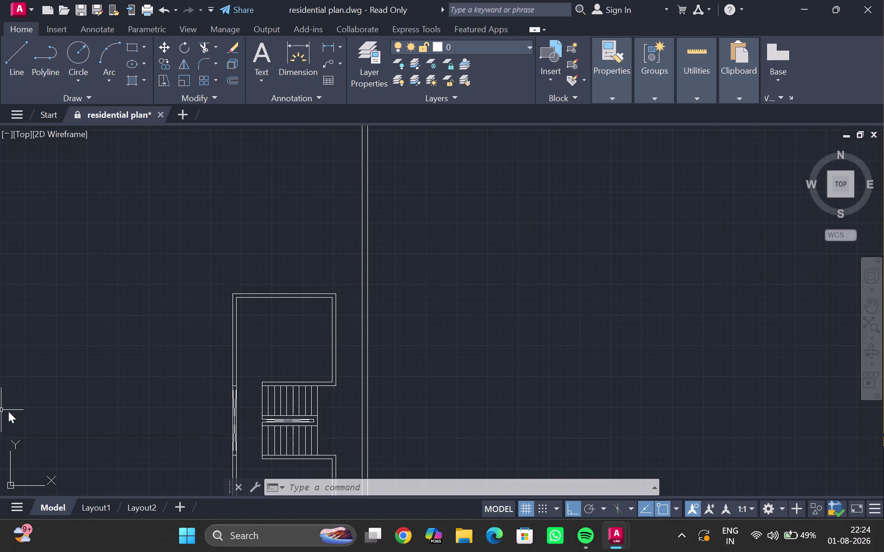
scroll(up, 3)
middle_drag(338, 314, 427, 436)
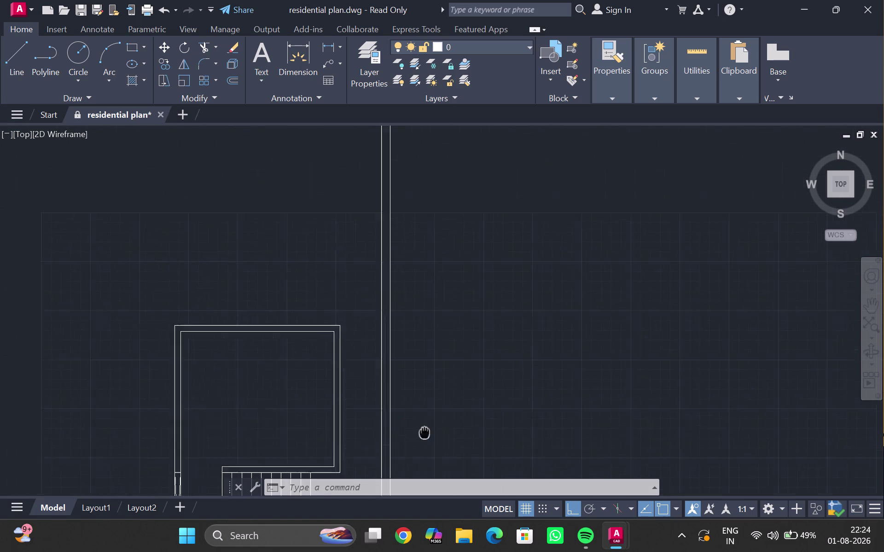
middle_drag(427, 435, 434, 449)
scroll(down, 3)
middle_drag(370, 261, 371, 369)
scroll(up, 3)
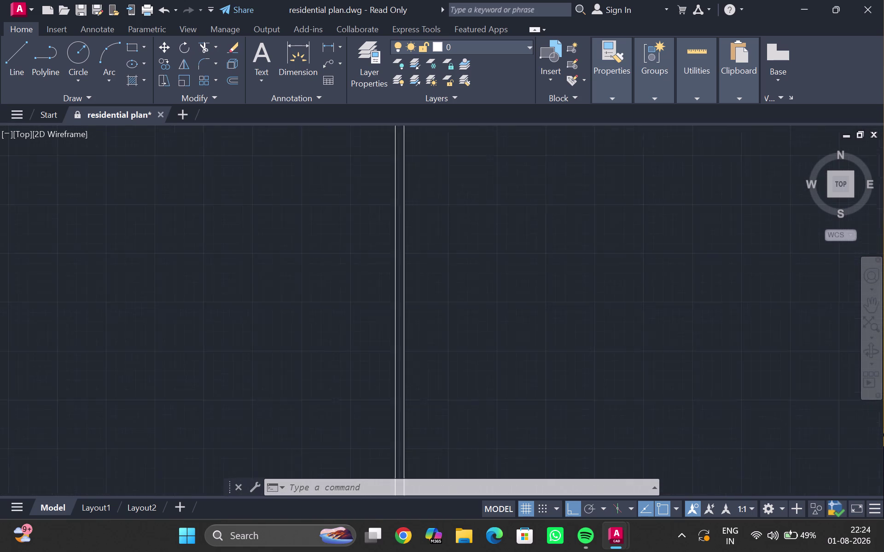
scroll(down, 3)
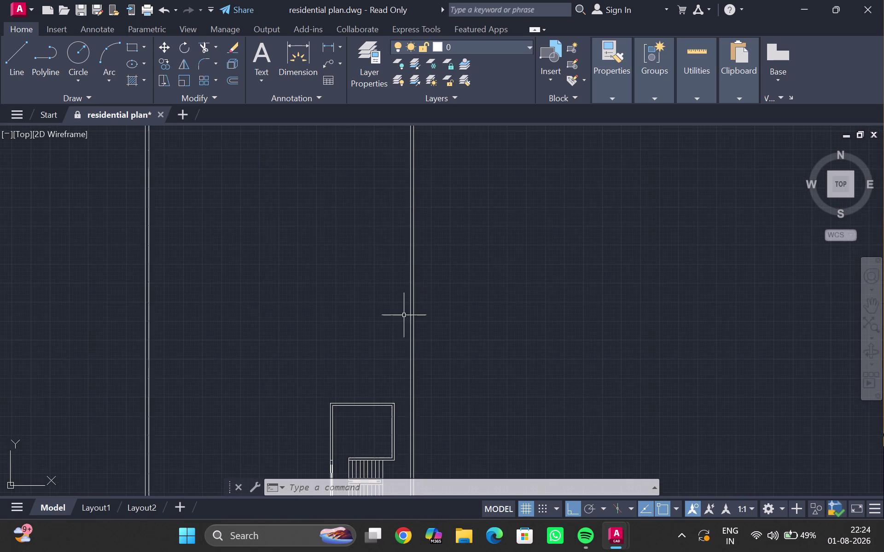
middle_drag(401, 319, 402, 301)
scroll(up, 3)
scroll(up, 3)
click(421, 299)
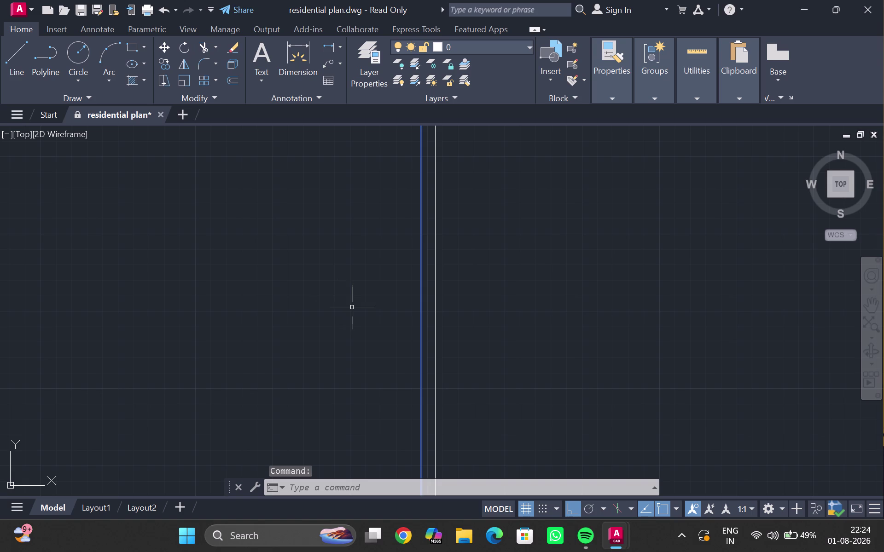
Offset the side wall 6 feet inward, panning back to the staircase room.
key(o)
key(Return)
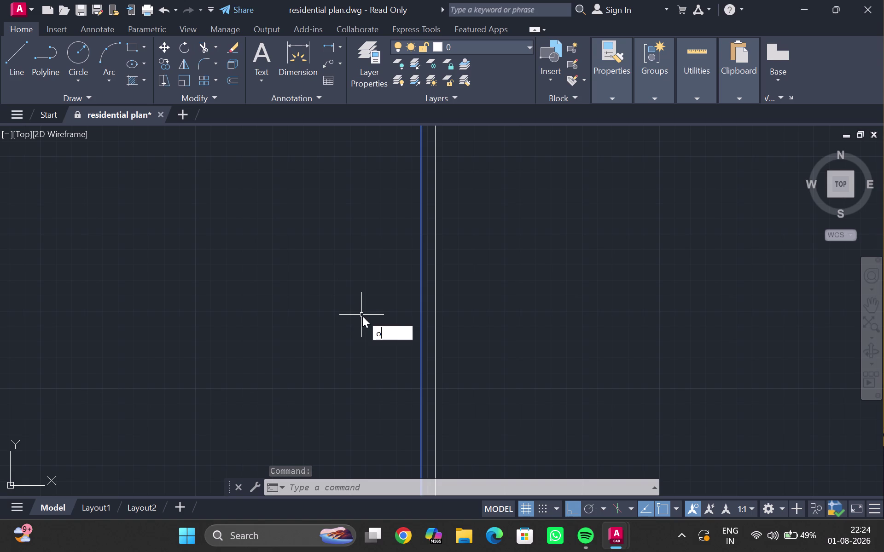
key(6)
key(apostrophe)
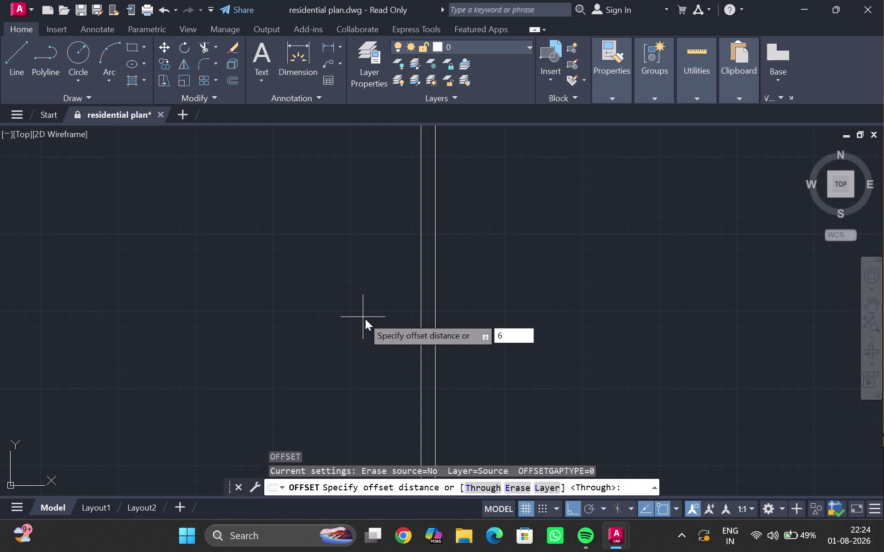
key(Return)
click(344, 310)
scroll(down, 3)
middle_drag(353, 304, 409, 274)
scroll(up, 3)
key(Escape)
scroll(down, 3)
scroll(up, 3)
middle_drag(416, 286, 403, 253)
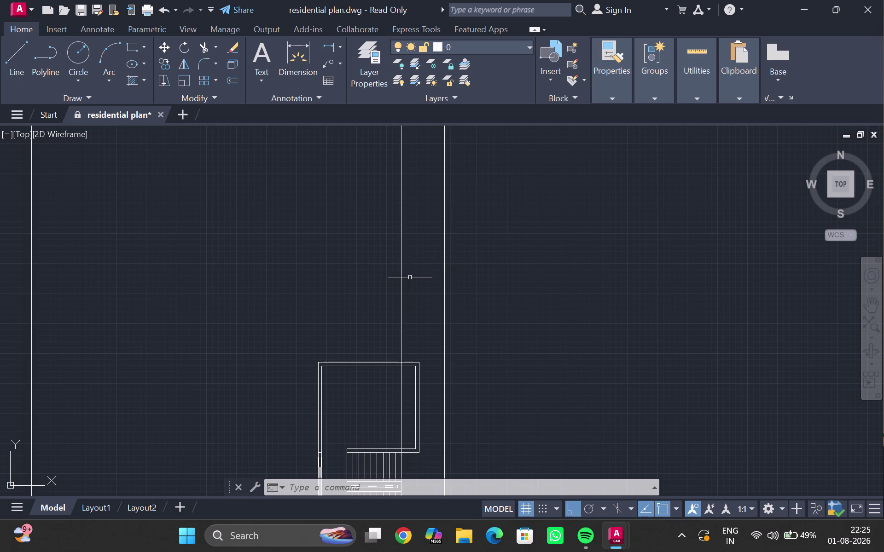
Offset the new wall line 6 inches to the left and delete the unwanted extra copy.
key(Return)
key(Return)
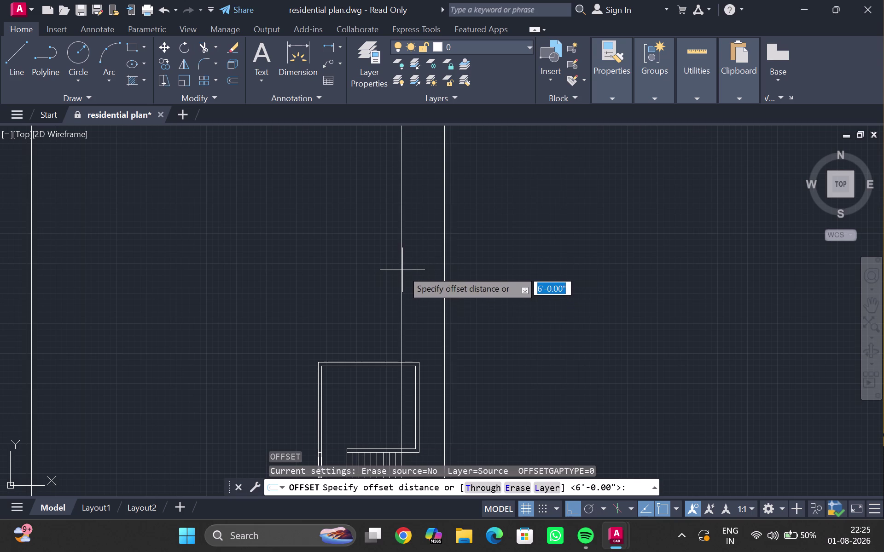
click(402, 271)
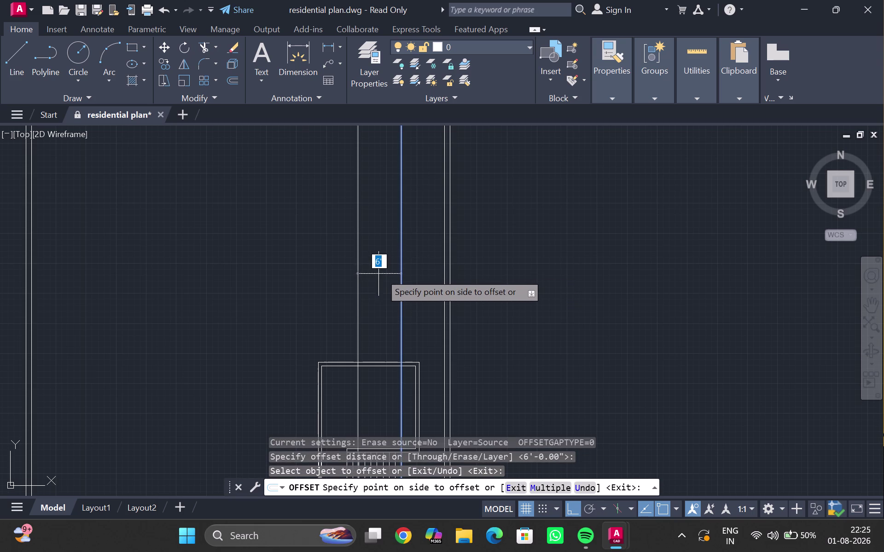
click(397, 260)
key(6)
key(shift+quotedbl)
key(Return)
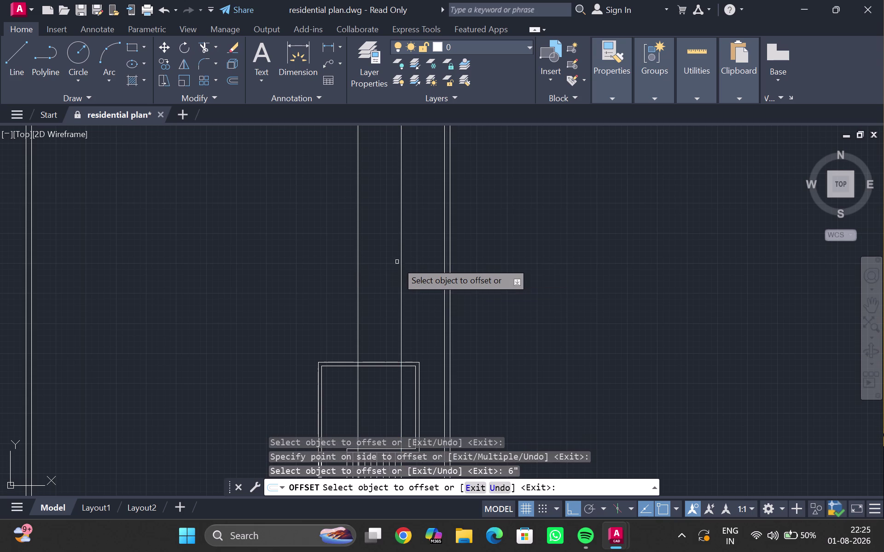
key(Escape)
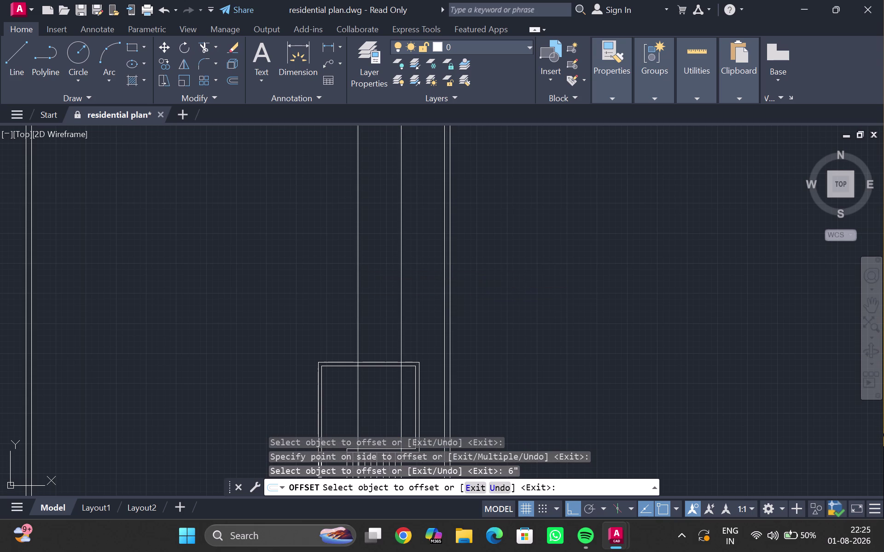
click(358, 262)
key(Delete)
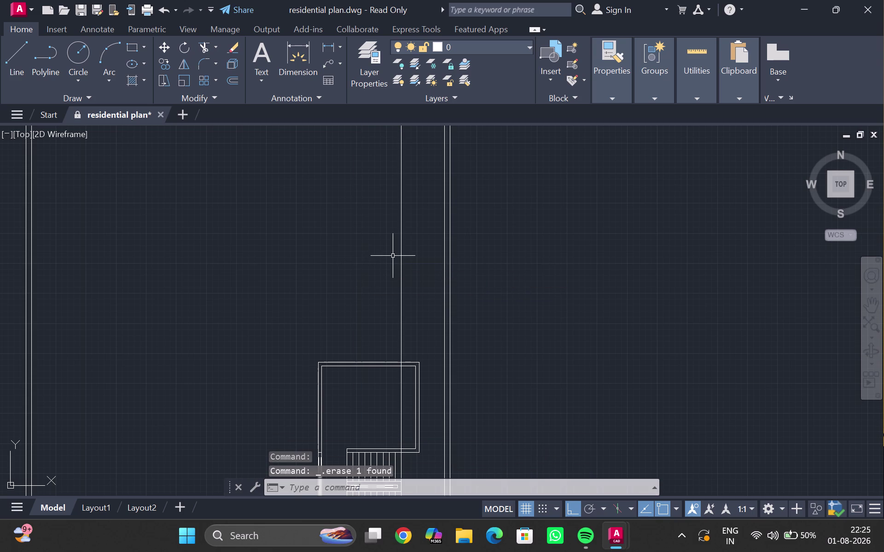
Offset the interior wall line again by 6 inches, then pan to the room's top wall.
click(400, 256)
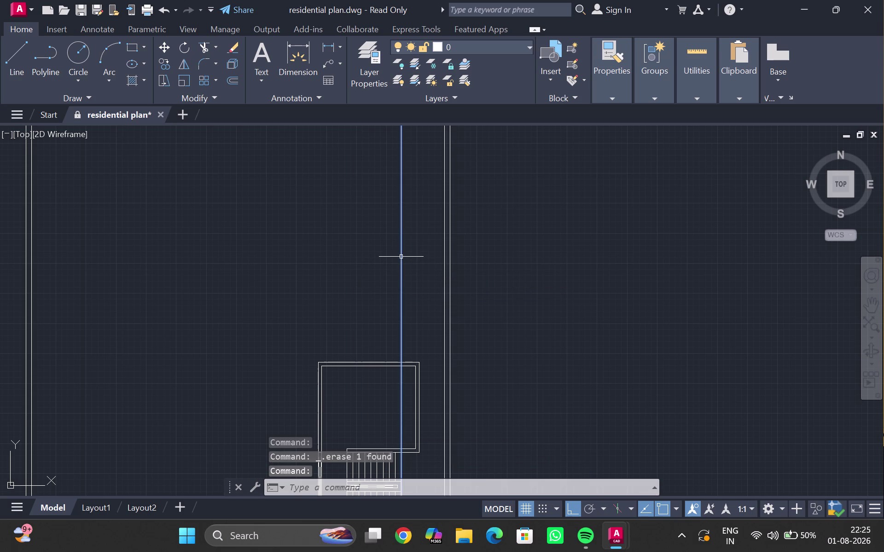
key(o)
key(Return)
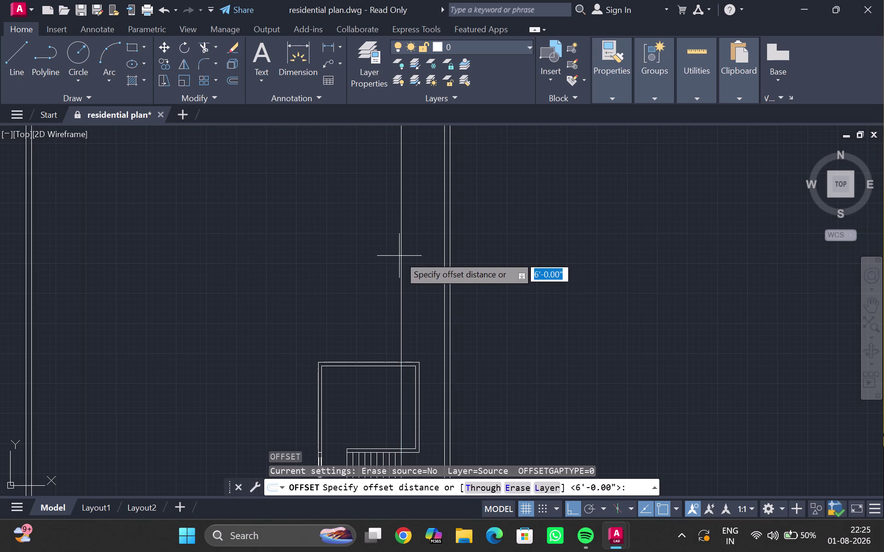
text(6")
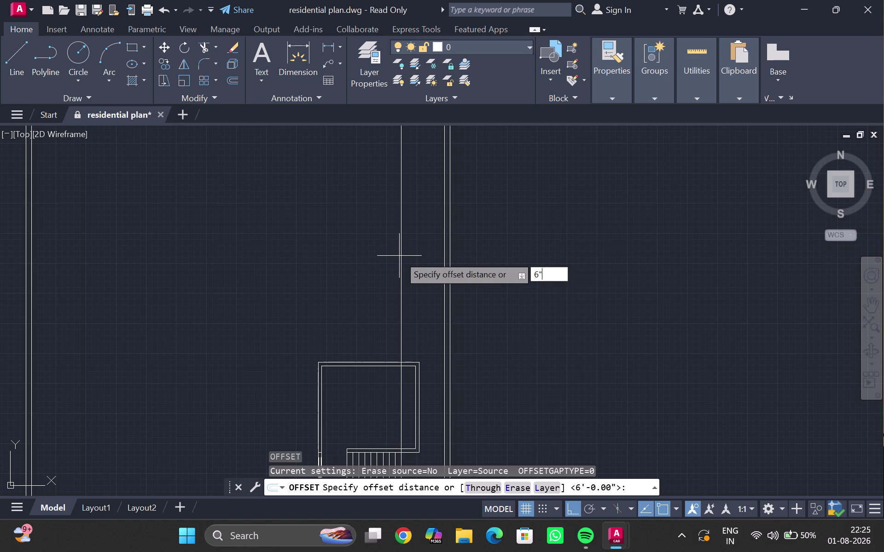
key(Return)
click(396, 255)
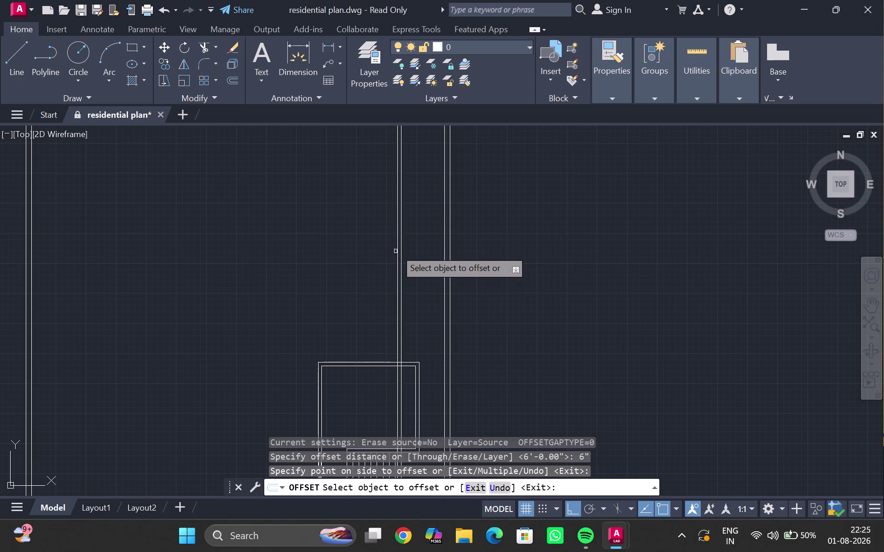
scroll(up, 3)
middle_drag(404, 252, 408, 234)
scroll(down, 3)
middle_drag(412, 235, 428, 174)
scroll(up, 3)
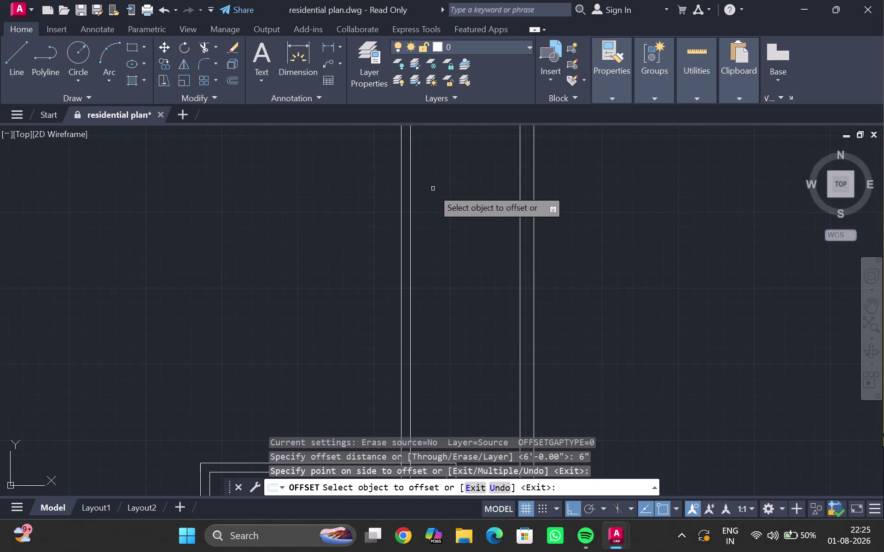
key(Escape)
scroll(down, 3)
middle_drag(426, 230, 424, 188)
scroll(up, 3)
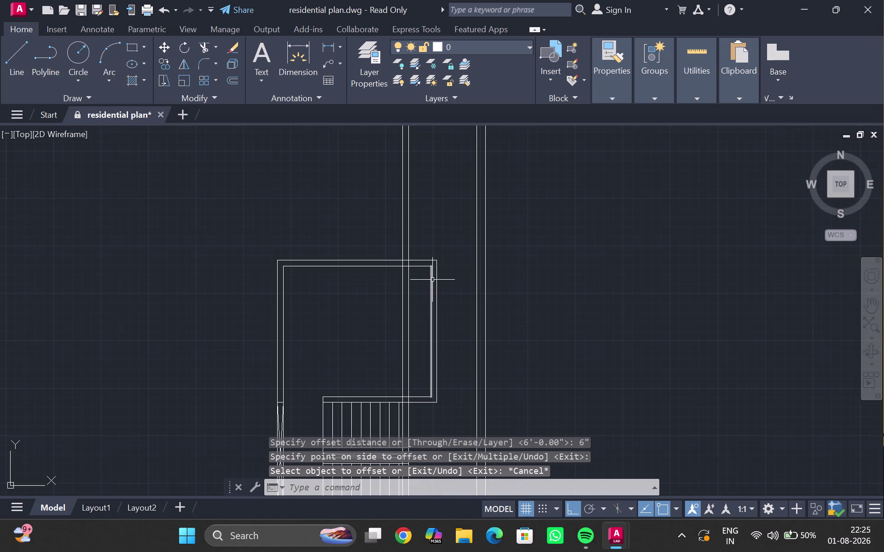
scroll(up, 3)
middle_drag(432, 280, 437, 299)
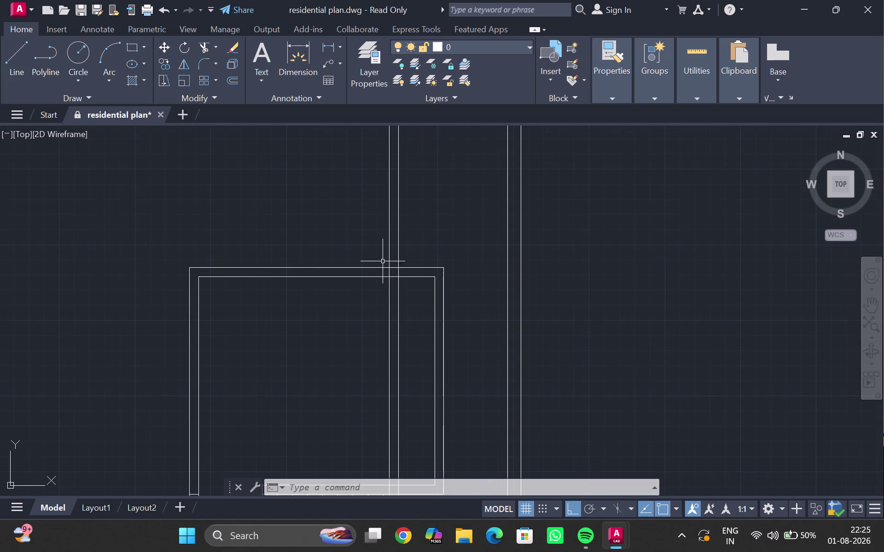
scroll(up, 3)
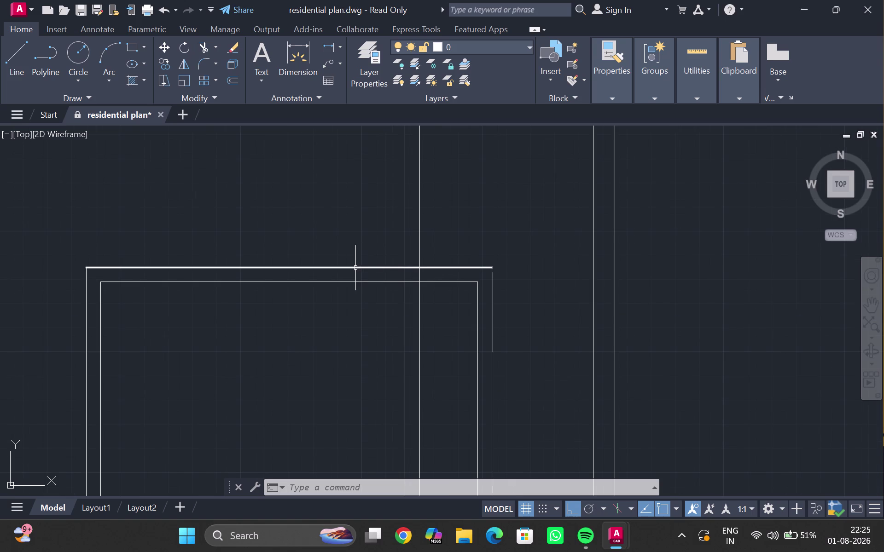
Try a 12-foot offset of the room's top wall, then cancel it.
click(354, 267)
key(o)
key(Return)
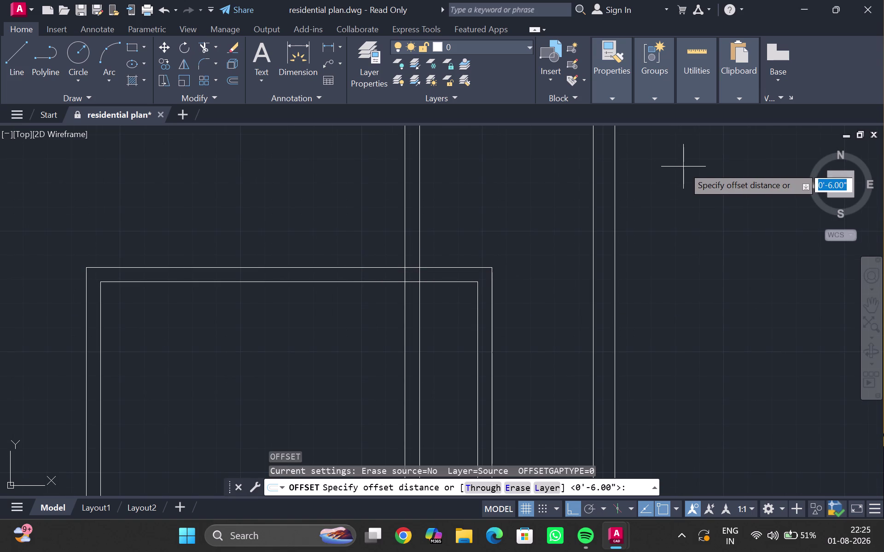
text(12)
key(apostrophe)
key(Return)
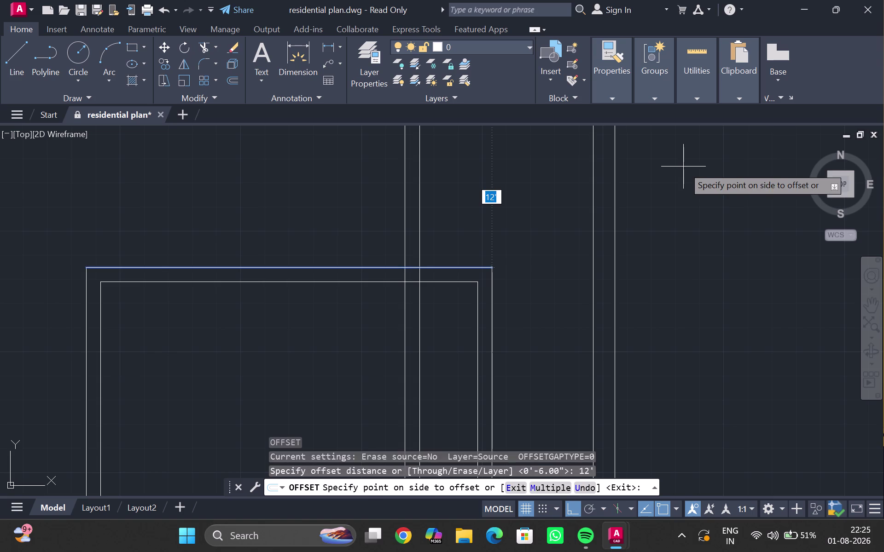
scroll(down, 3)
middle_drag(556, 346, 575, 389)
scroll(up, 3)
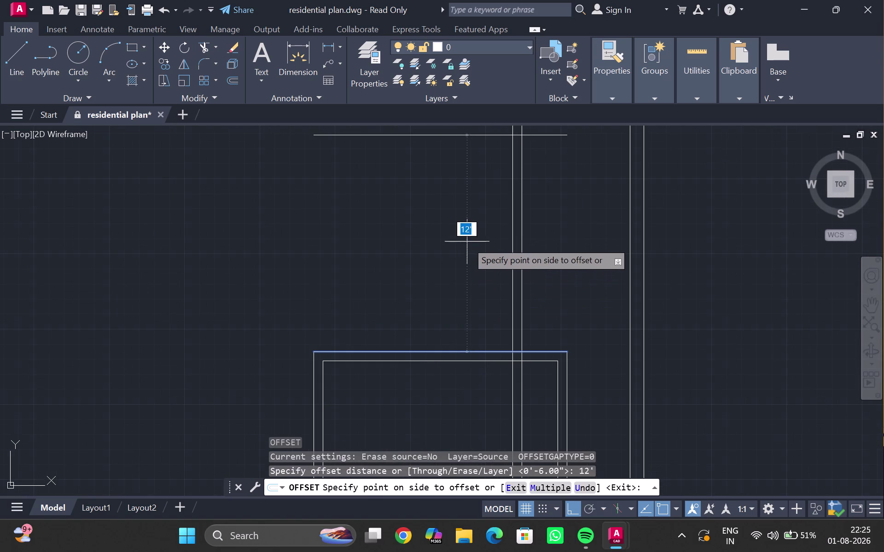
middle_click(468, 239)
key(Escape)
middle_drag(451, 264, 450, 330)
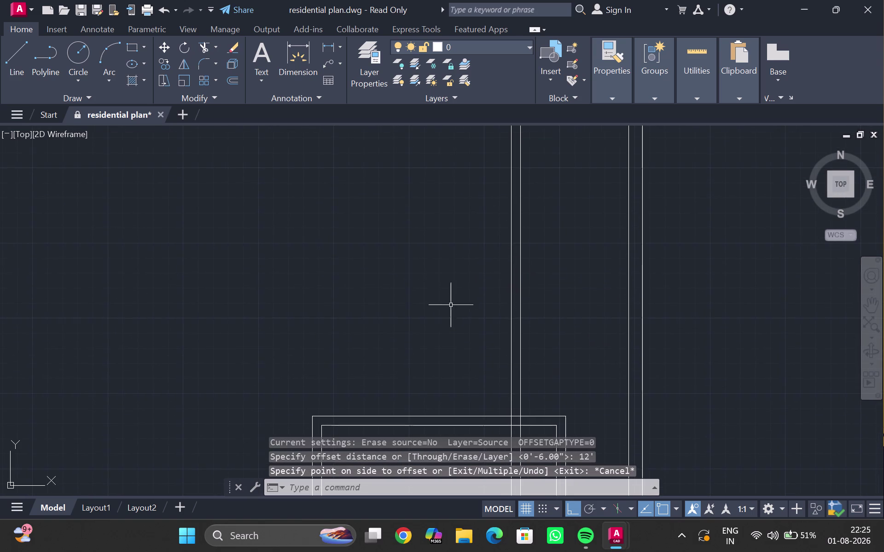
scroll(up, 3)
scroll(down, 3)
middle_drag(457, 391, 465, 291)
click(462, 311)
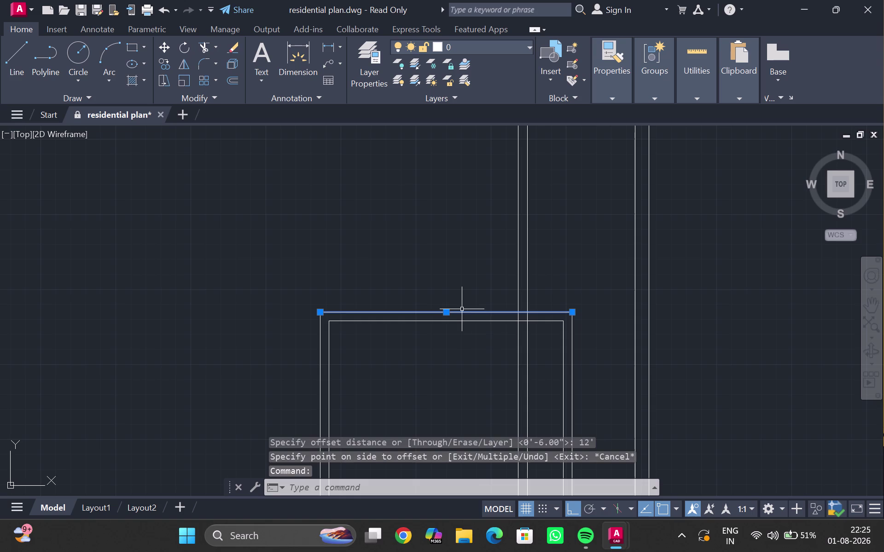
Offset the room's top wall line 12 feet upward.
key(o)
key(Return)
text(12')
key(Return)
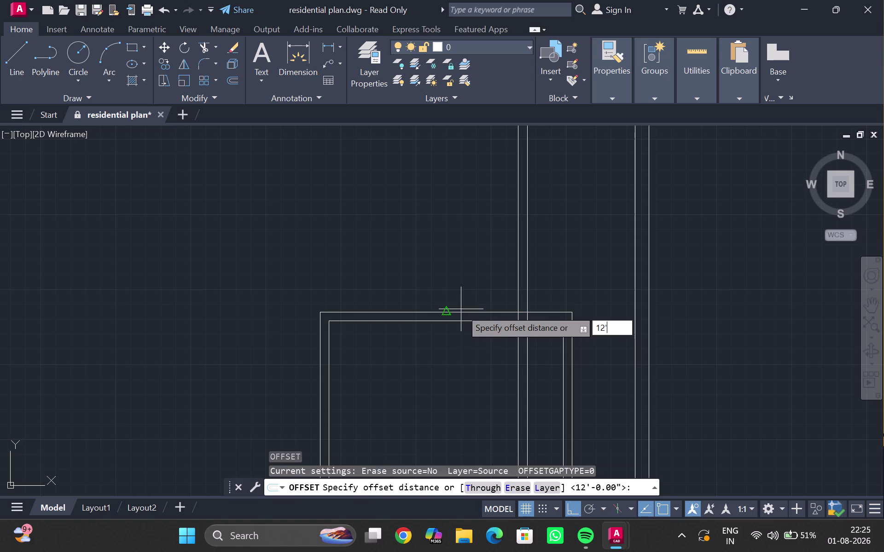
middle_click(454, 250)
click(451, 243)
middle_drag(465, 306, 470, 351)
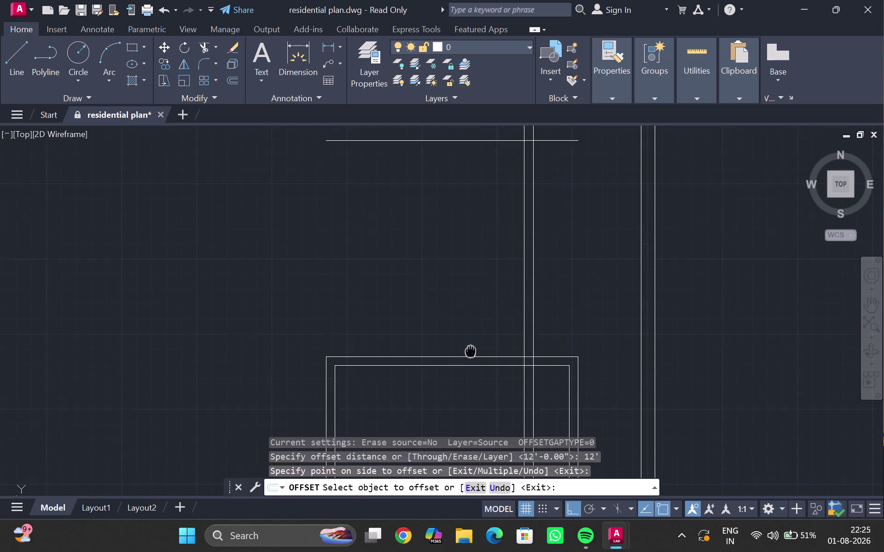
middle_drag(470, 350, 470, 347)
middle_drag(469, 265, 464, 388)
Offset the new line 6 inches downward to give the wall its thickness.
click(441, 262)
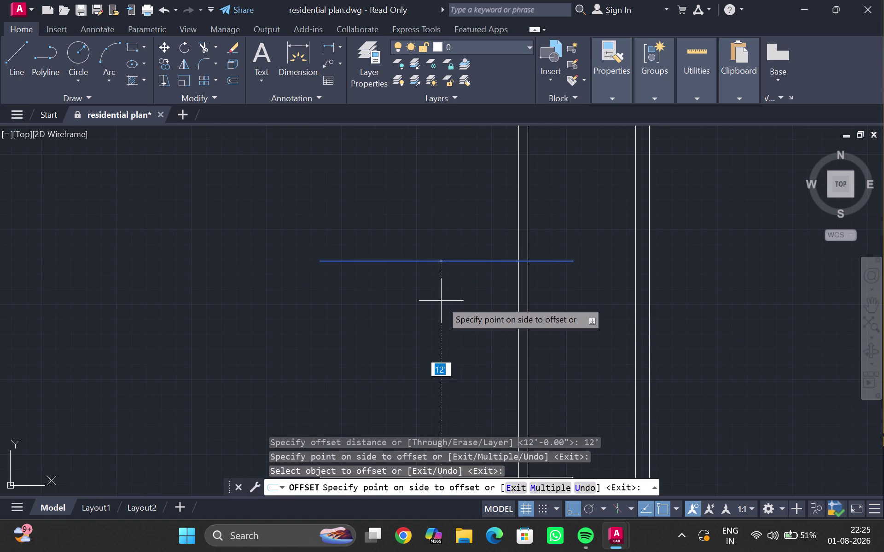
key(6)
key(shift+quotedbl)
key(Return)
click(452, 307)
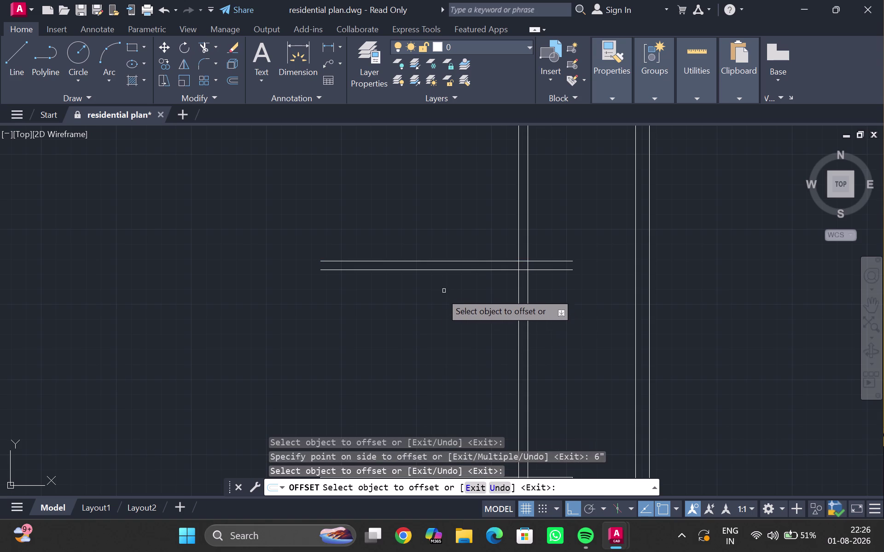
middle_drag(419, 301, 400, 289)
scroll(down, 3)
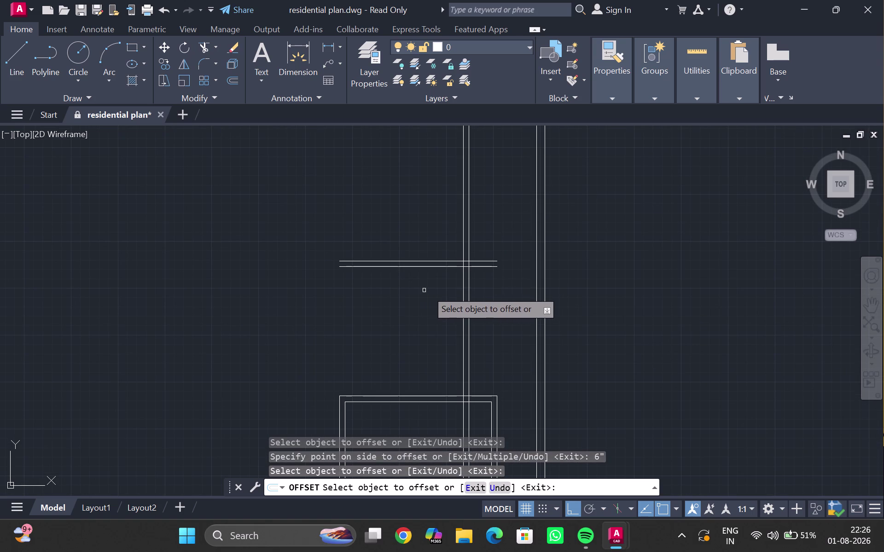
Fence-trim both overhanging ends of the double-line wall at the vertical wall.
key(t)
key(r)
key(Escape)
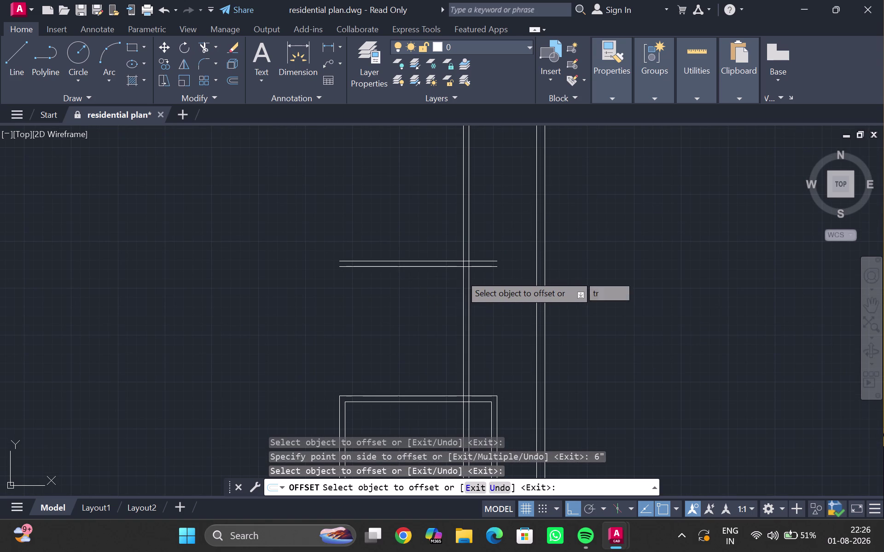
key(Escape)
text(tr)
key(Return)
scroll(up, 3)
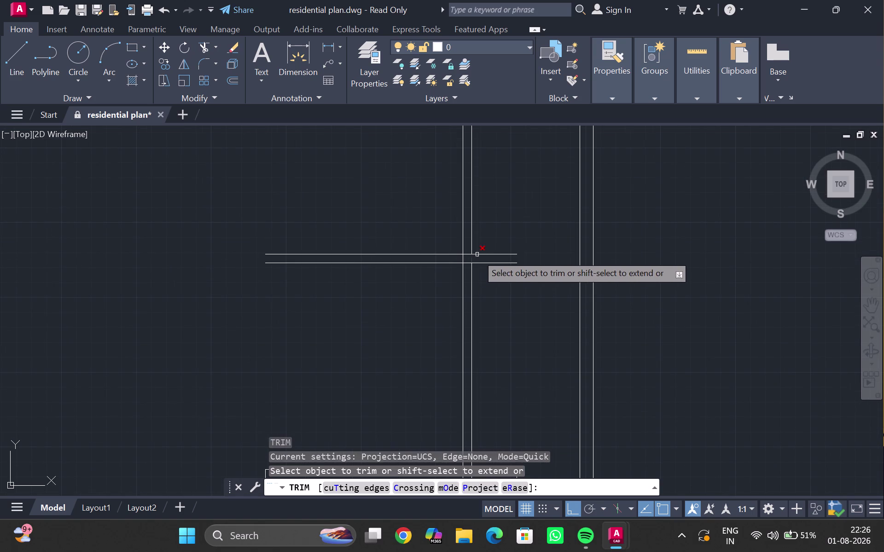
drag(489, 244, 492, 302)
scroll(up, 3)
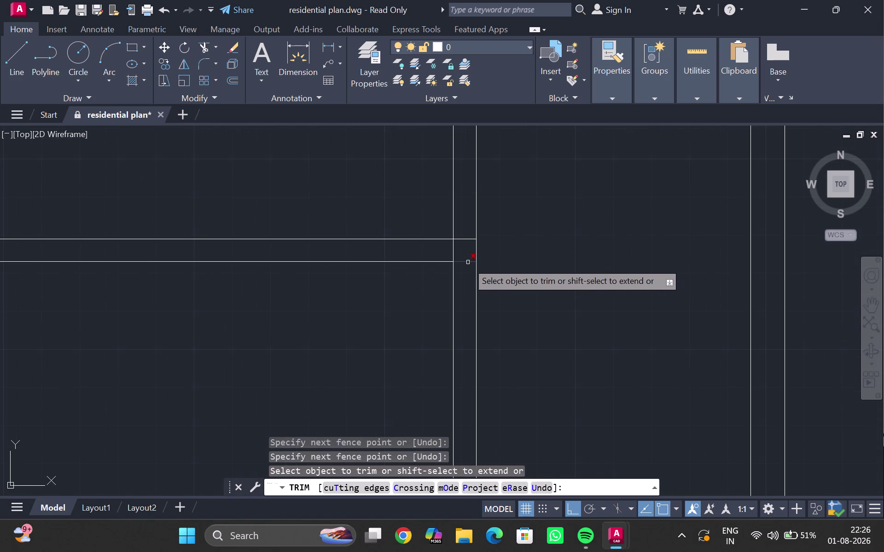
drag(465, 232, 463, 255)
scroll(down, 3)
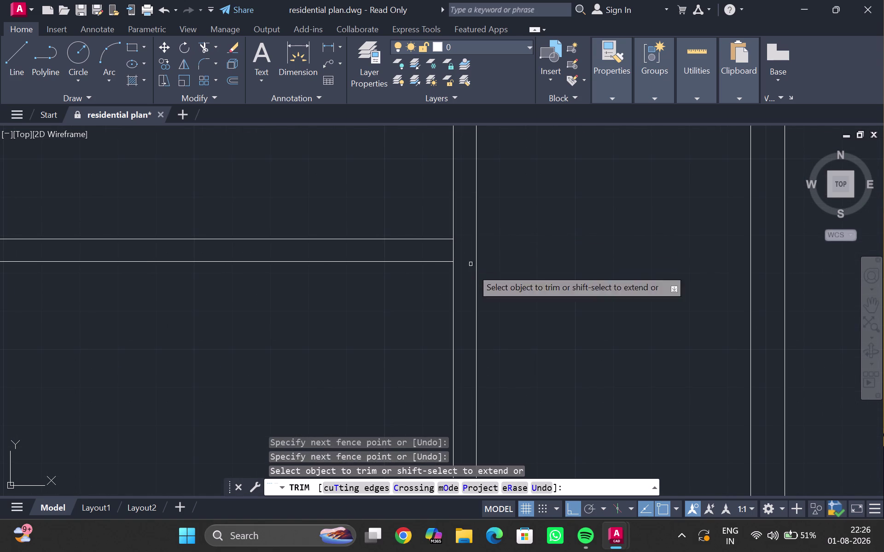
middle_drag(477, 274, 480, 186)
key(Escape)
Pan back to the new wall and staircase and select the staircase-side wall line.
scroll(down, 3)
middle_drag(467, 258, 458, 195)
scroll(up, 3)
scroll(up, 3)
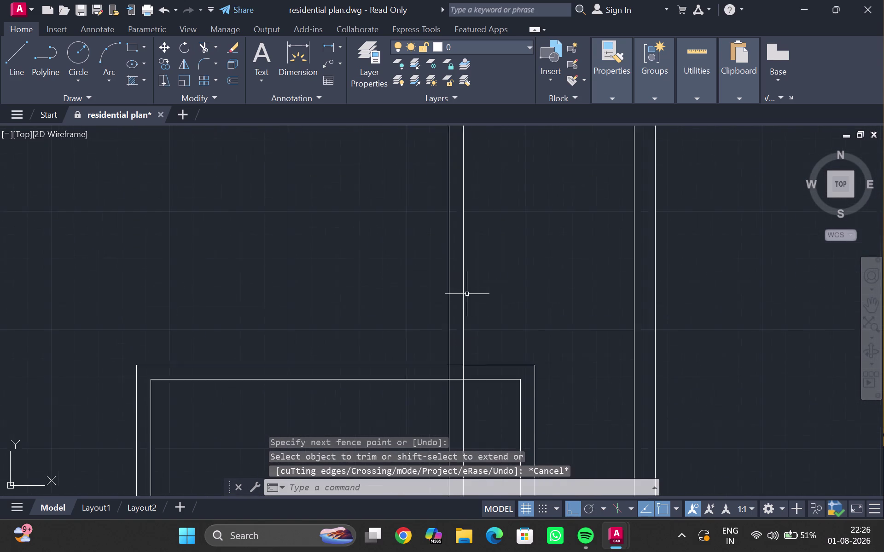
scroll(up, 3)
middle_drag(467, 299, 453, 189)
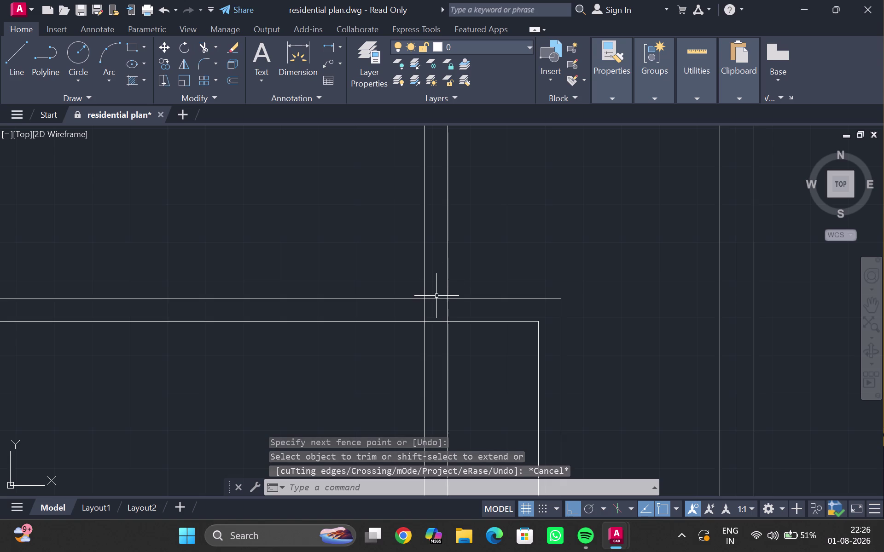
scroll(down, 3)
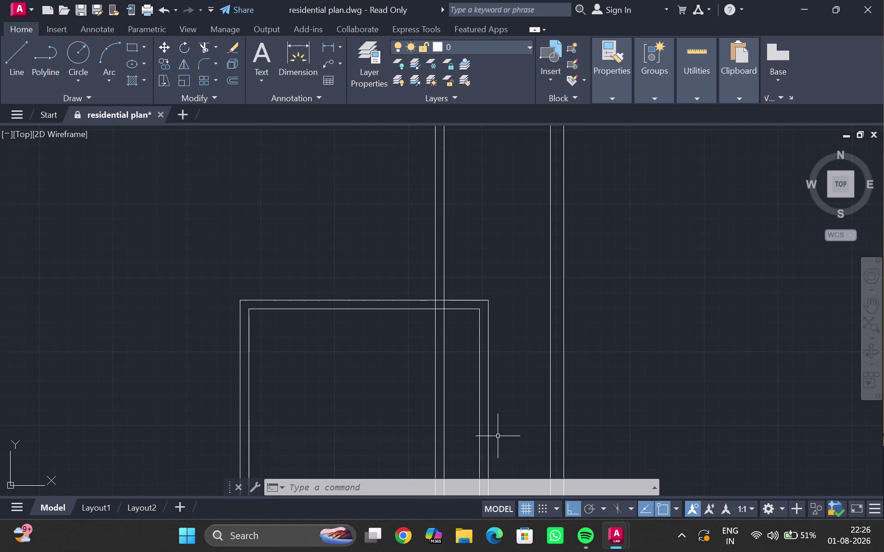
middle_drag(337, 193, 336, 309)
scroll(down, 3)
middle_drag(323, 271, 327, 278)
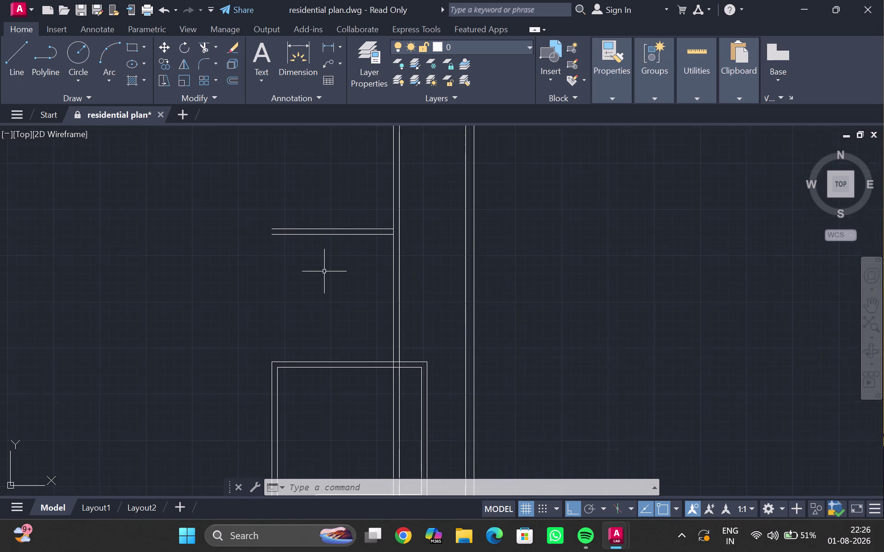
middle_drag(327, 278, 340, 318)
scroll(up, 3)
scroll(down, 3)
middle_drag(237, 231, 212, 70)
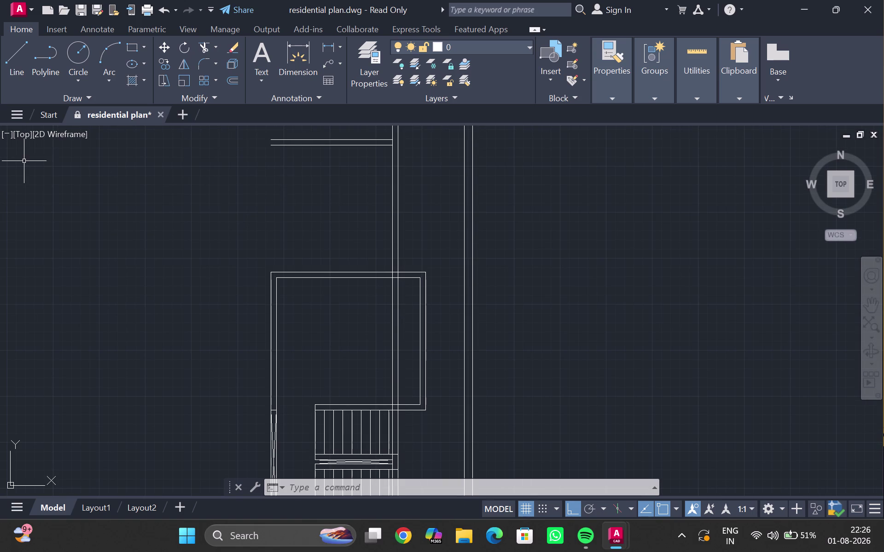
click(393, 214)
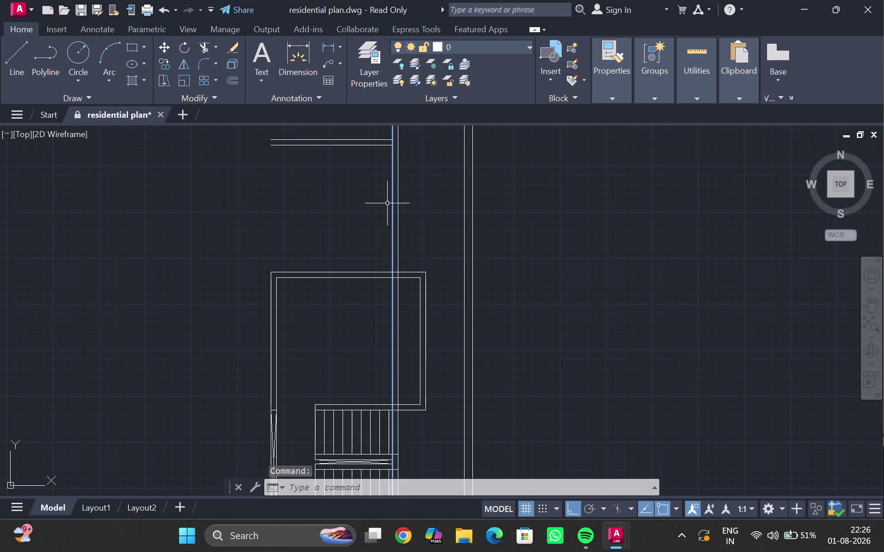
Offset the staircase-side wall line 10'6" to the left.
key(o)
key(Return)
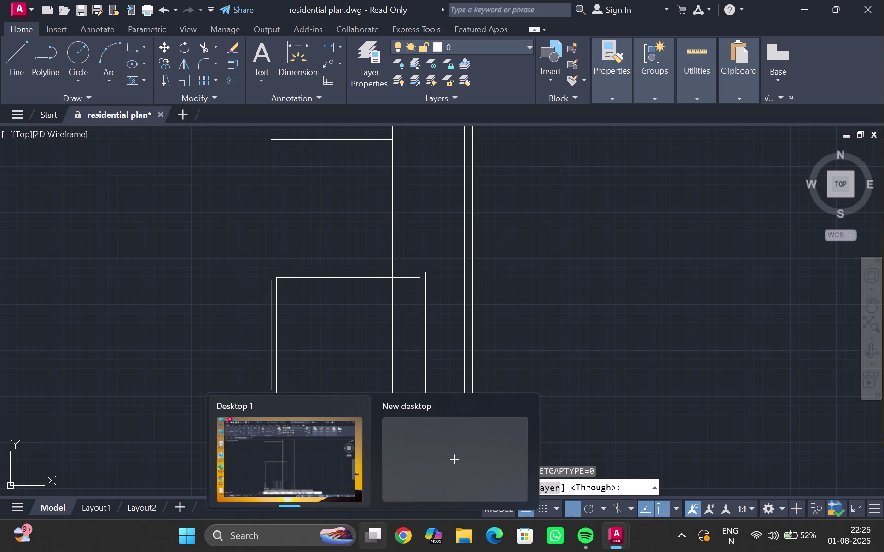
key(1)
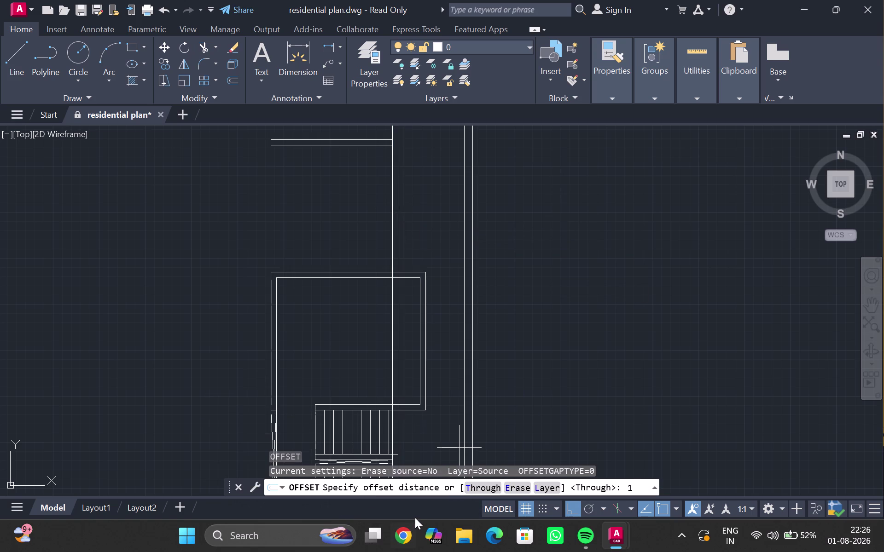
key(0)
key(apostrophe)
key(6)
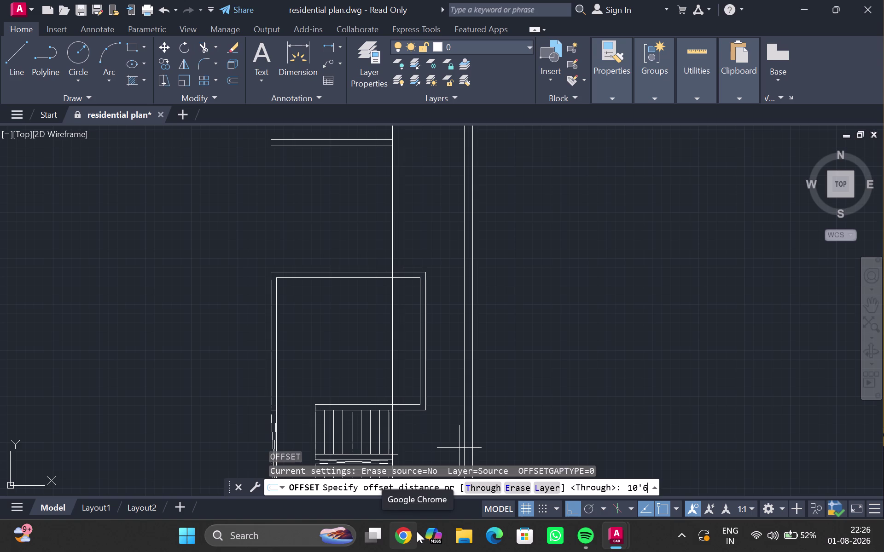
key(shift+quotedbl)
key(Return)
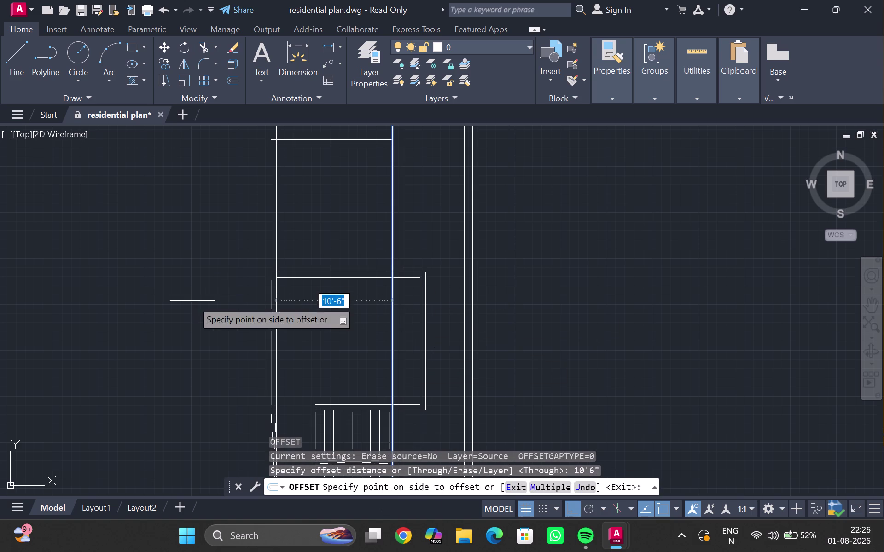
click(193, 302)
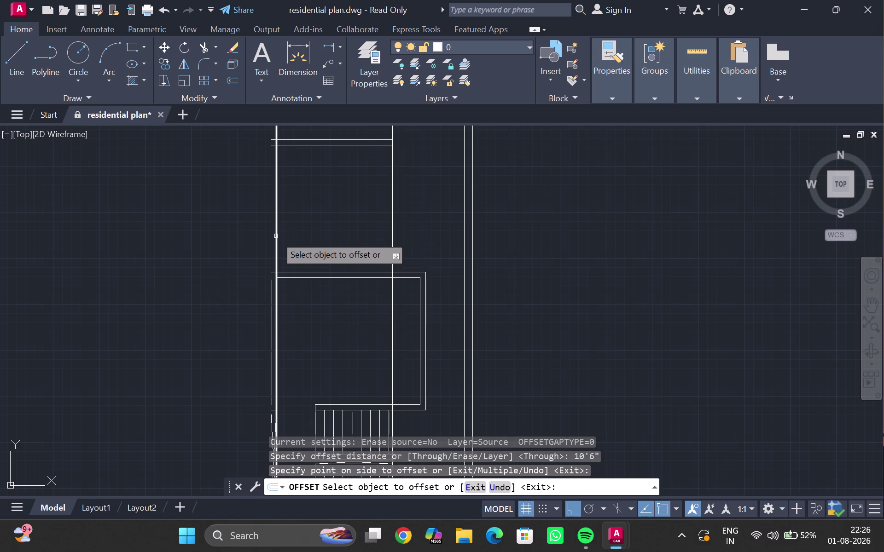
Offset the new vertical line 6 inches to form the wall's second line.
click(276, 236)
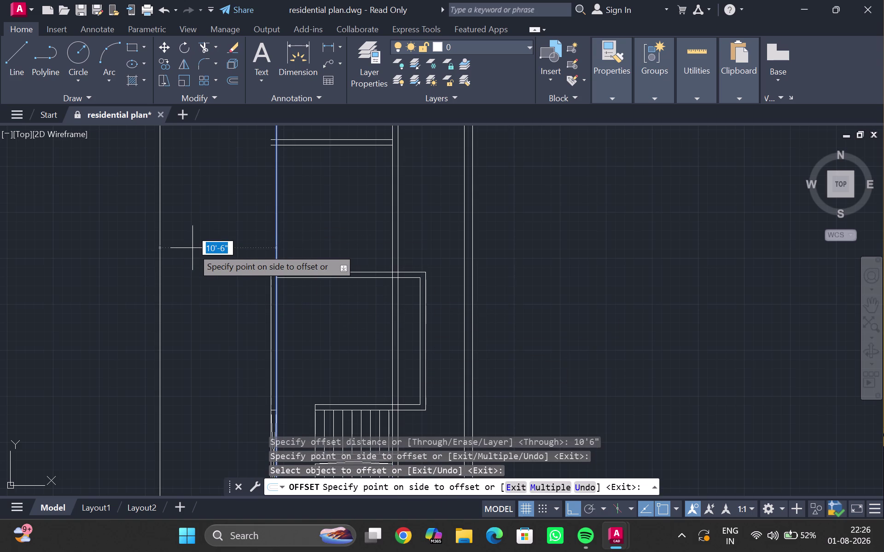
key(6)
key(shift+quotedbl)
key(Return)
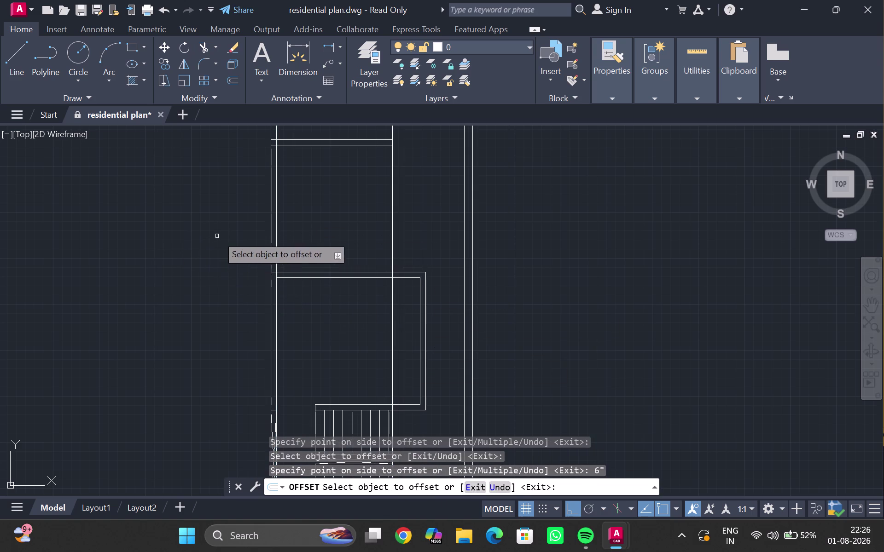
key(Escape)
middle_drag(249, 237, 244, 362)
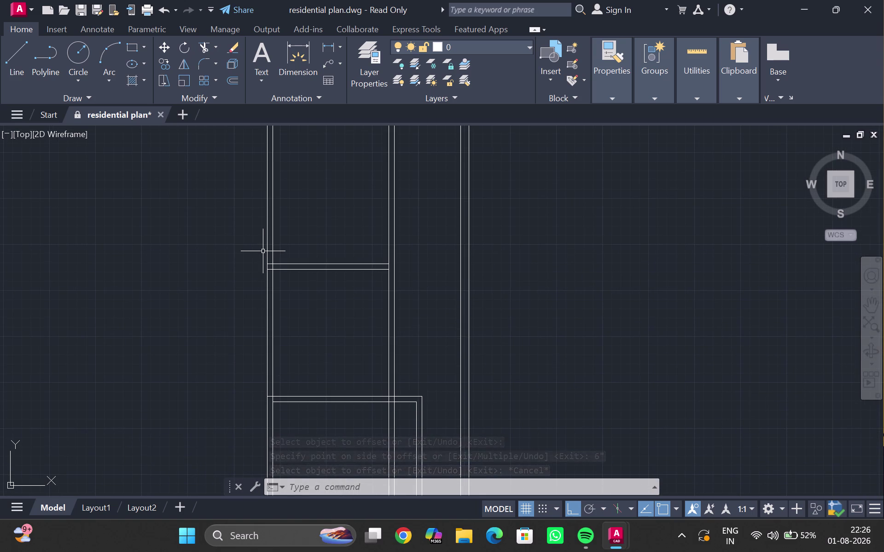
Attempt a fence trim across the crossing wall lines, then undo it.
key(r)
key(BackSpace)
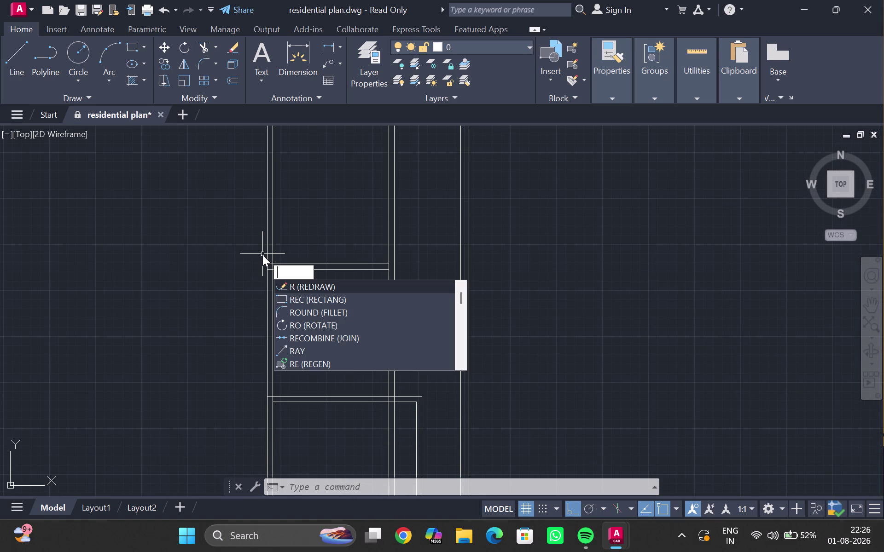
text(tr)
key(Return)
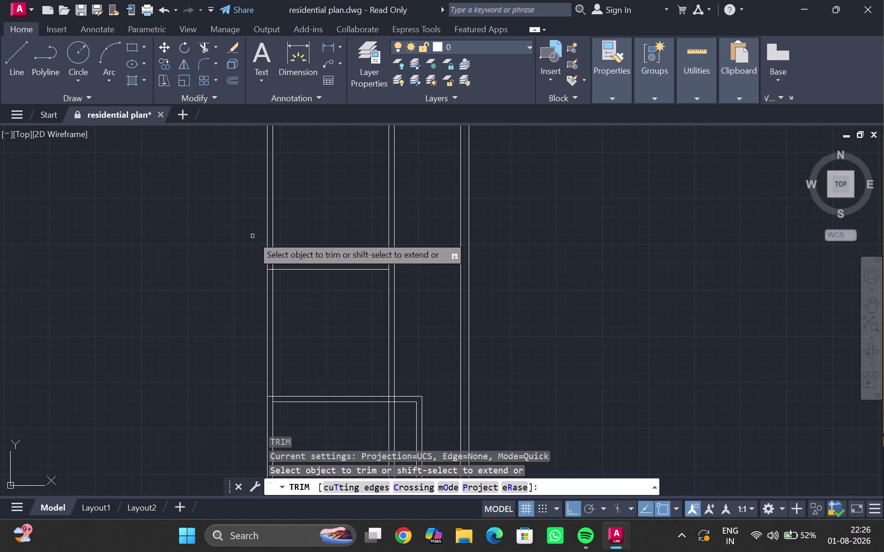
drag(252, 235, 411, 243)
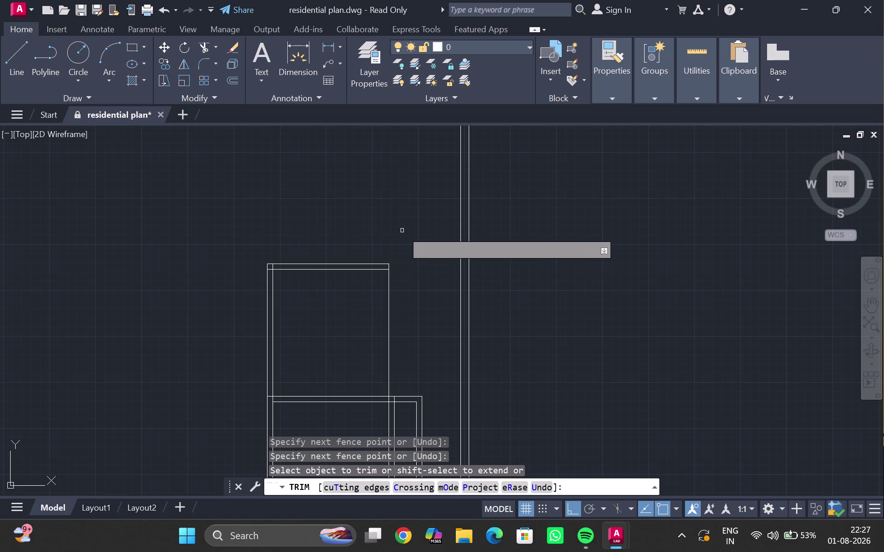
key(ctrl+z)
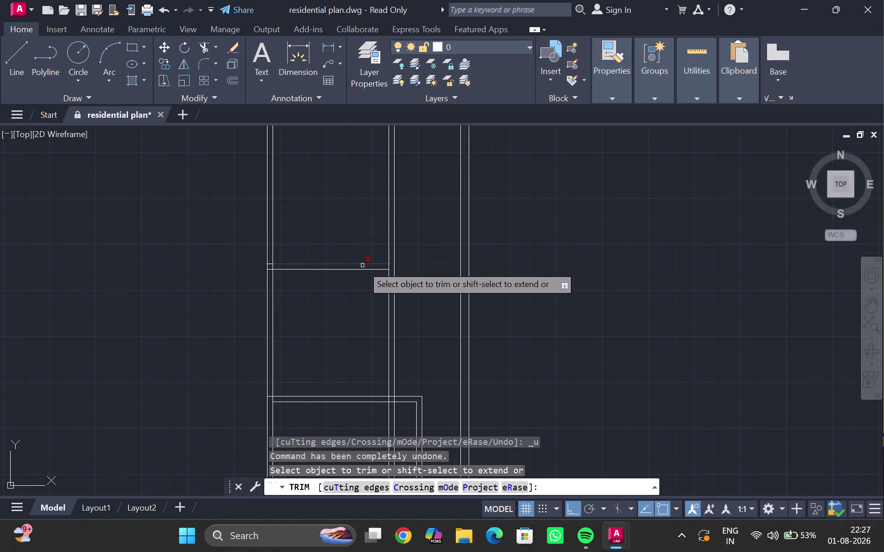
key(Escape)
Extend the horizontal wall line to the new vertical wall with EX.
scroll(up, 3)
text(e)
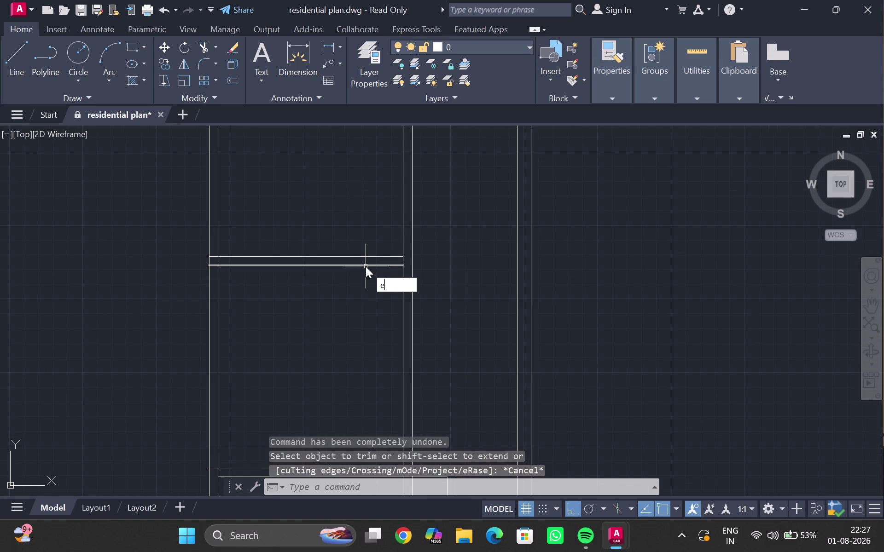
text(x)
key(Return)
drag(364, 250, 365, 289)
key(Escape)
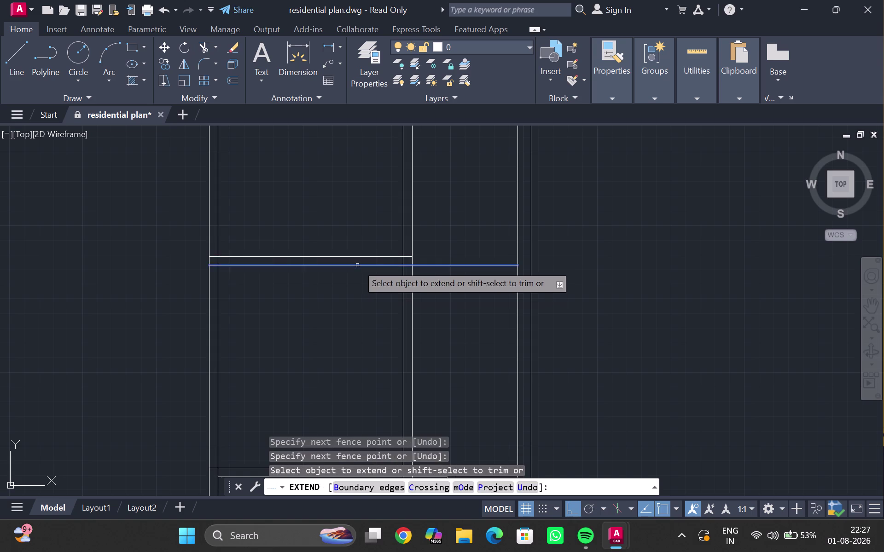
key(r)
key(BackSpace)
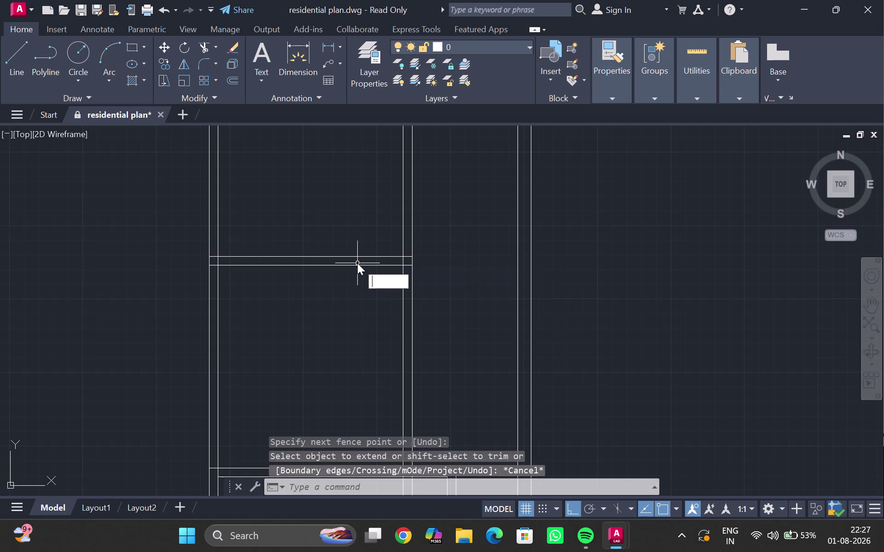
Fence-trim the wall lines overshooting the room's top to form a corner.
text(tr)
key(Return)
drag(185, 238, 514, 249)
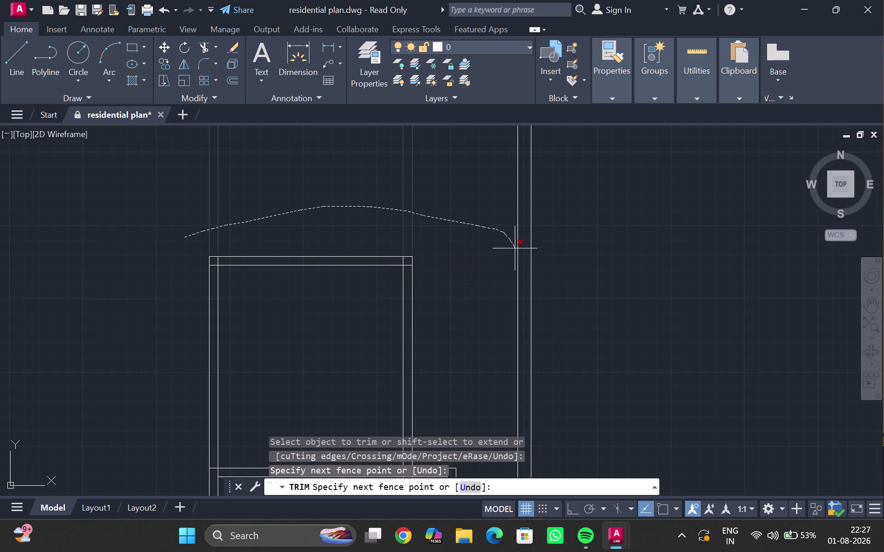
drag(515, 248, 515, 249)
key(Escape)
scroll(down, 3)
middle_drag(416, 180, 385, 131)
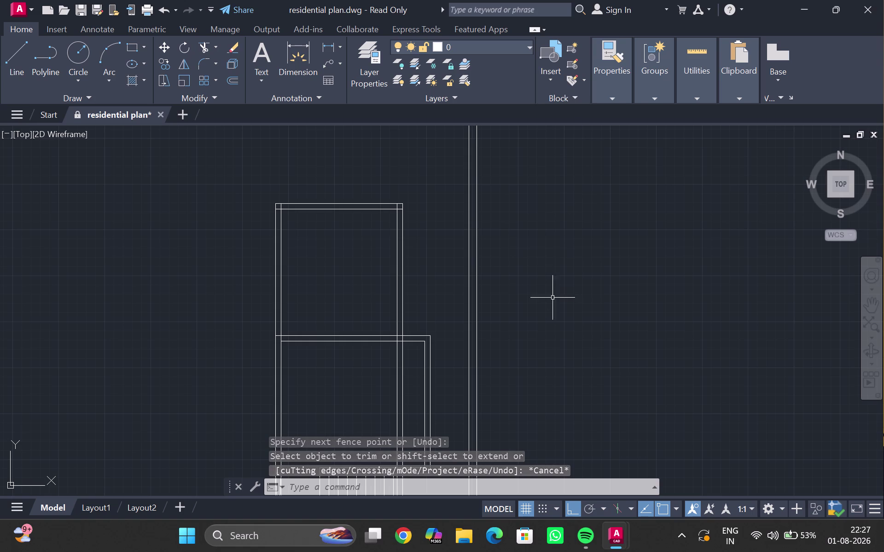
middle_drag(553, 298, 530, 146)
click(379, 222)
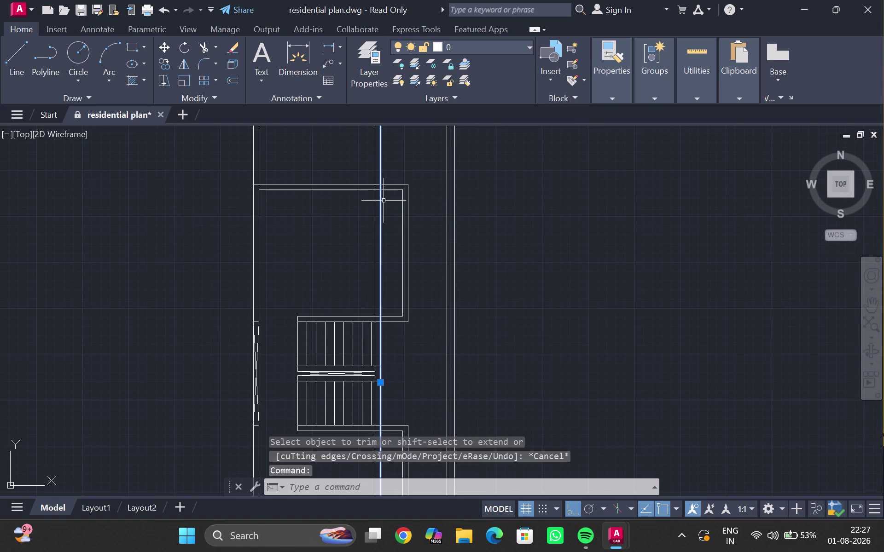
Trim the overlapping wall lines at the room's top corner.
scroll(down, 3)
key(Escape)
scroll(up, 3)
middle_drag(388, 231, 390, 242)
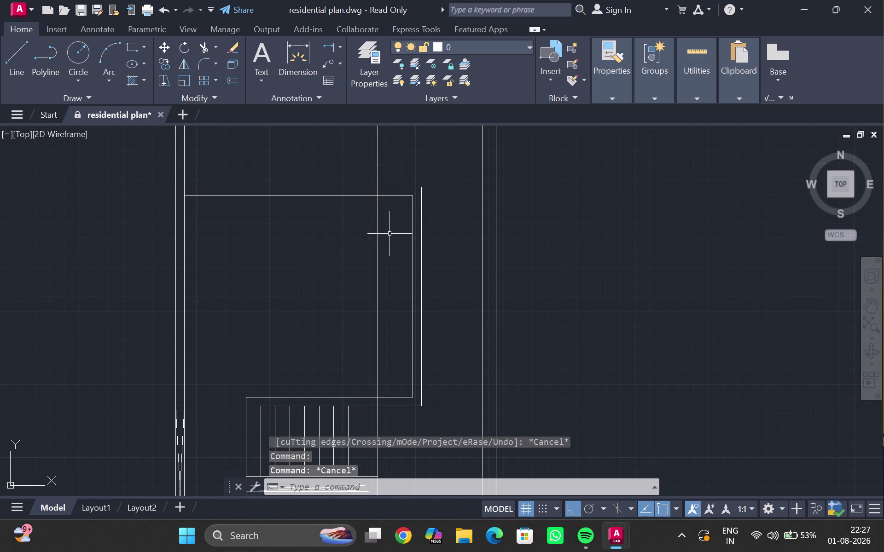
text(tr)
key(Return)
scroll(up, 3)
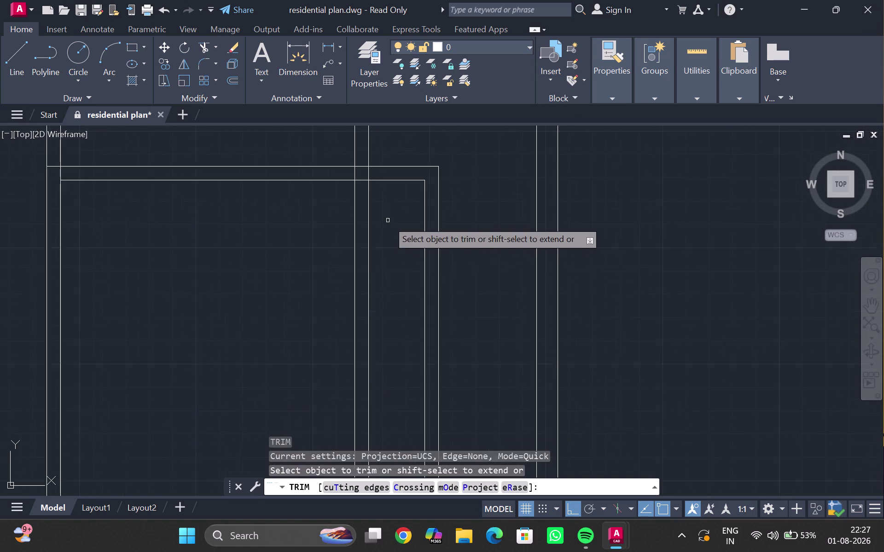
middle_drag(388, 235, 393, 332)
drag(384, 272, 354, 271)
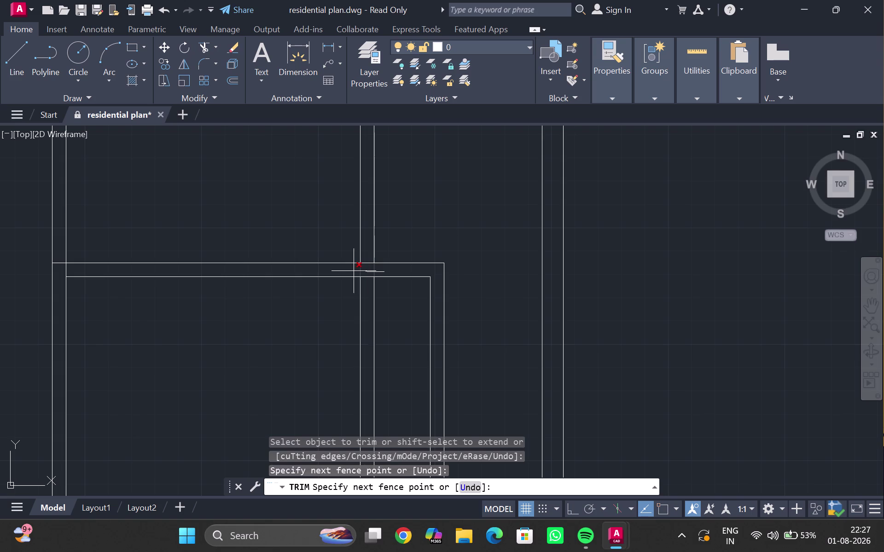
drag(353, 271, 352, 270)
key(Escape)
Trim the overhanging wall line at the room's top-left corner.
middle_drag(415, 327, 436, 262)
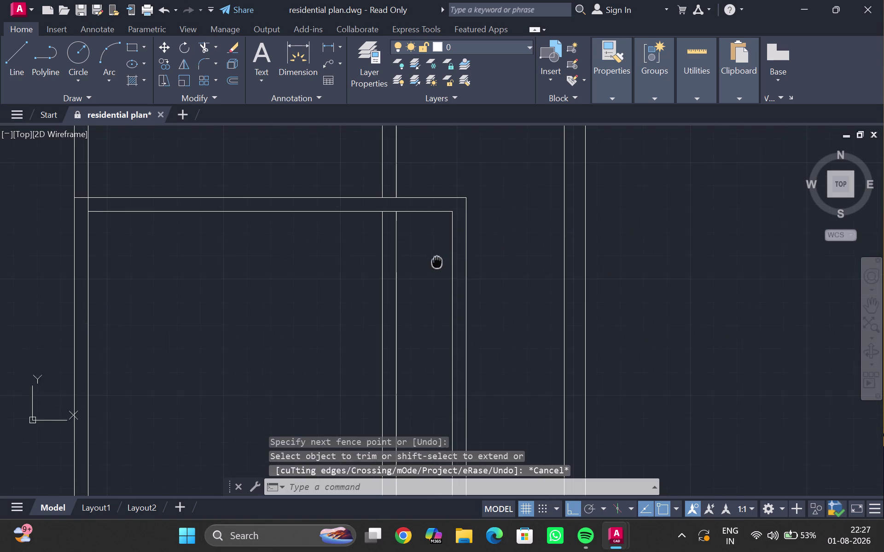
middle_drag(437, 263, 437, 261)
middle_drag(160, 296, 274, 350)
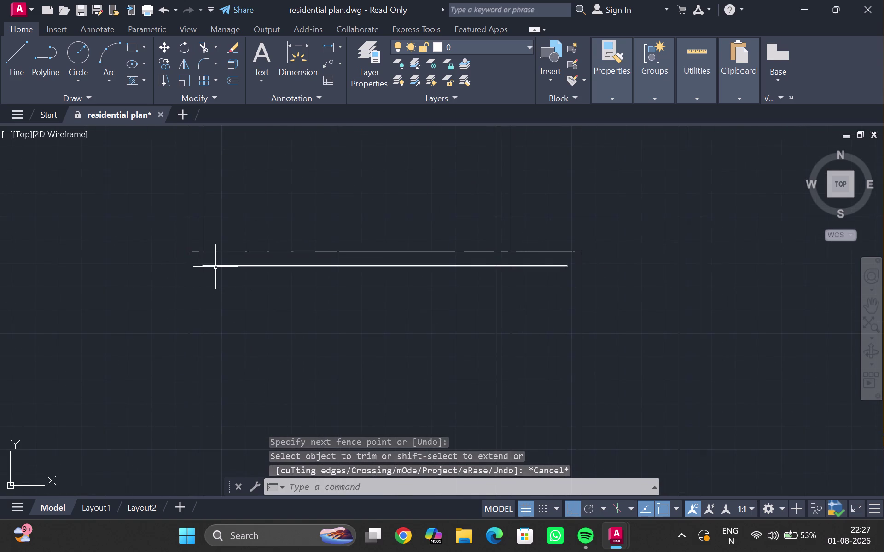
key(t)
key(r)
key(Return)
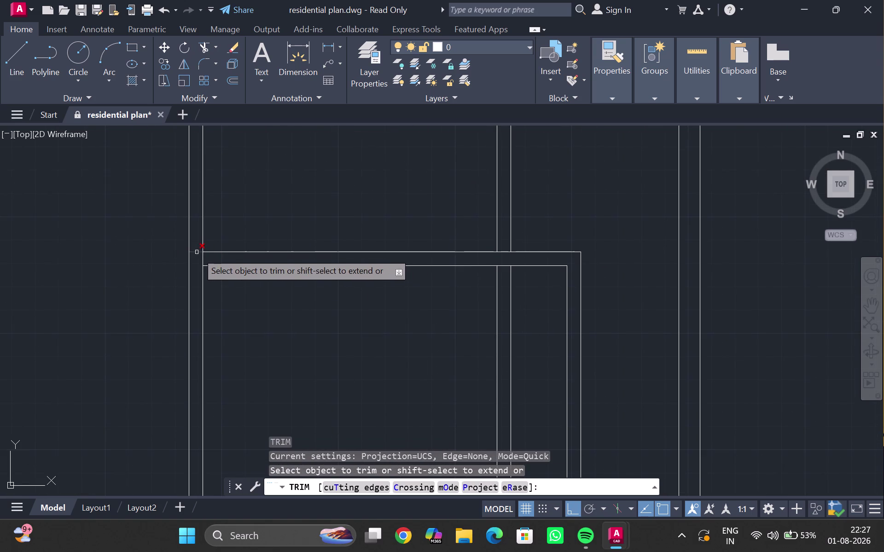
click(197, 252)
middle_drag(328, 287, 305, 231)
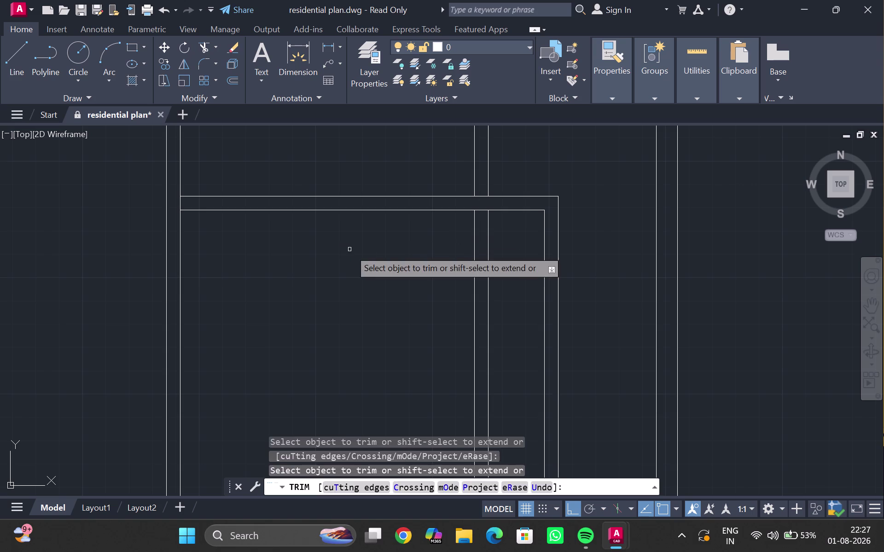
key(Escape)
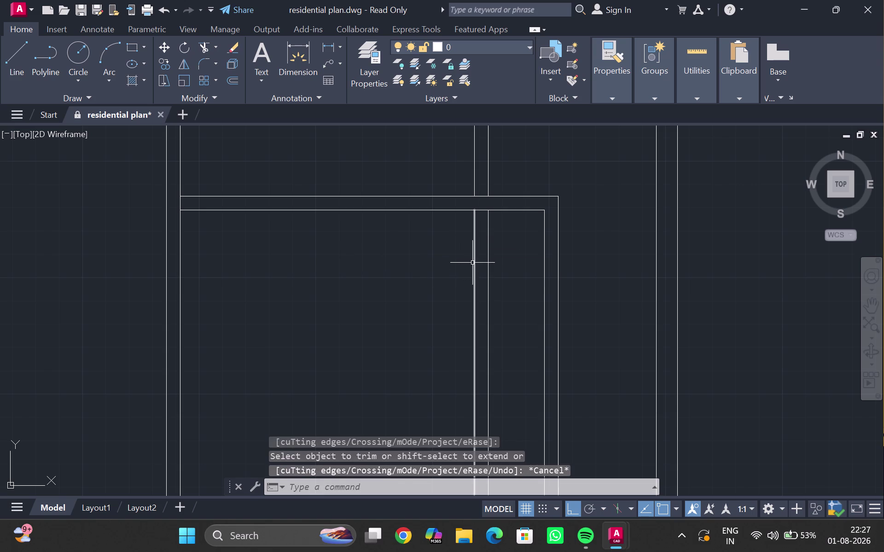
Erase the stray vertical lines inside the room.
click(479, 263)
drag(471, 259, 474, 264)
key(Delete)
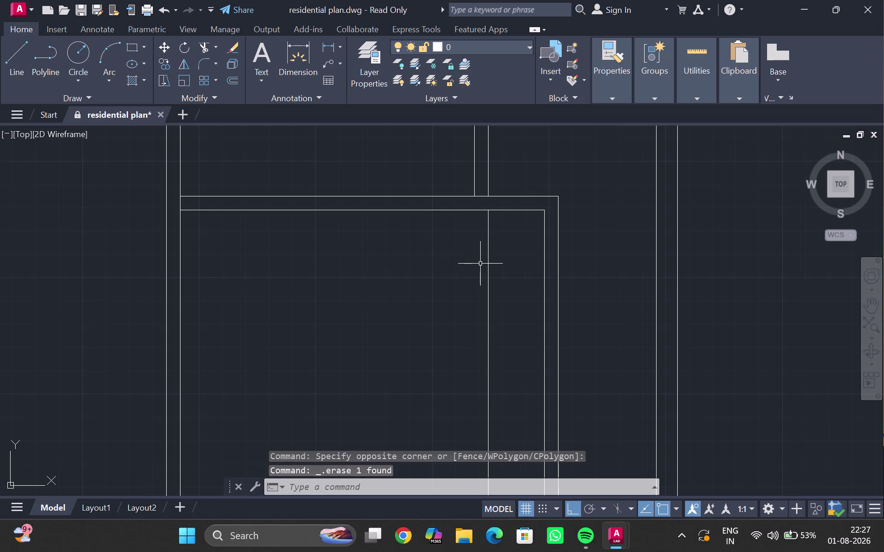
click(490, 266)
key(Delete)
scroll(down, 3)
middle_drag(489, 256, 474, 408)
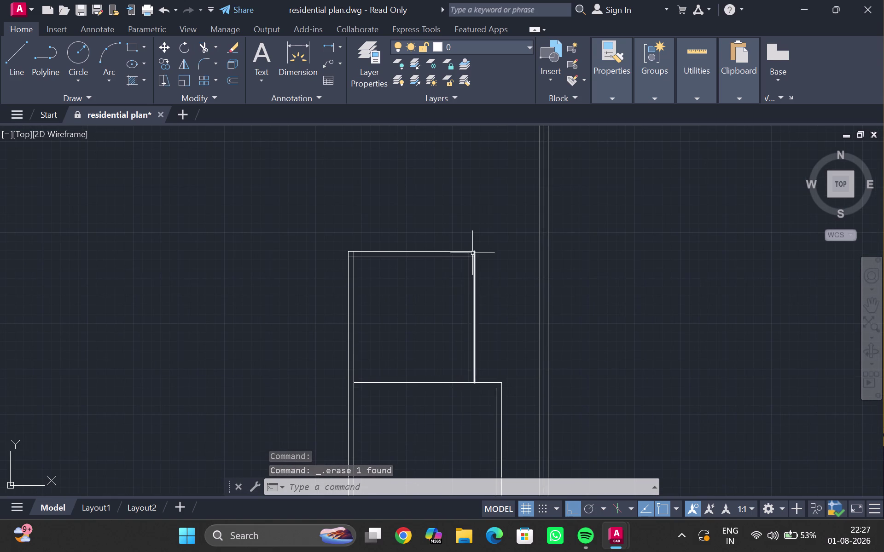
Trim the overlapping lines at the room's upper corner.
scroll(up, 3)
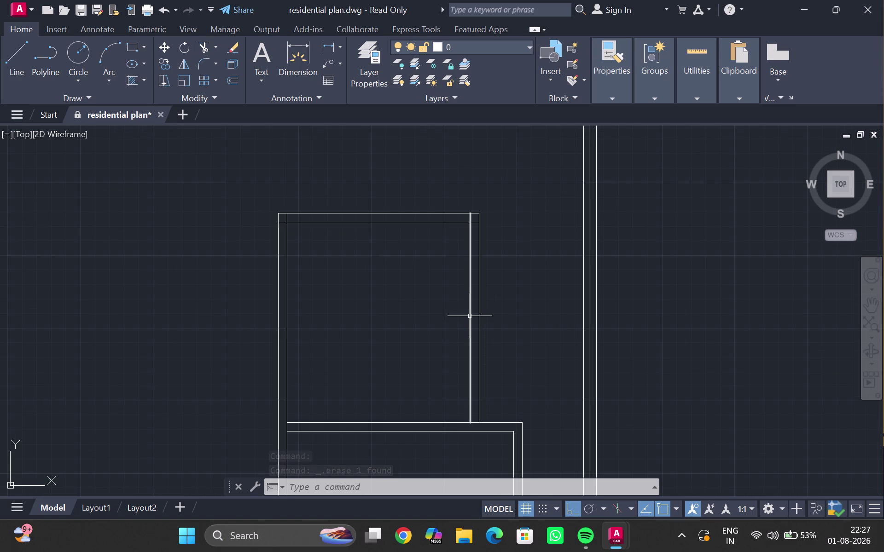
text(tr)
key(Return)
scroll(up, 3)
middle_drag(466, 296, 459, 424)
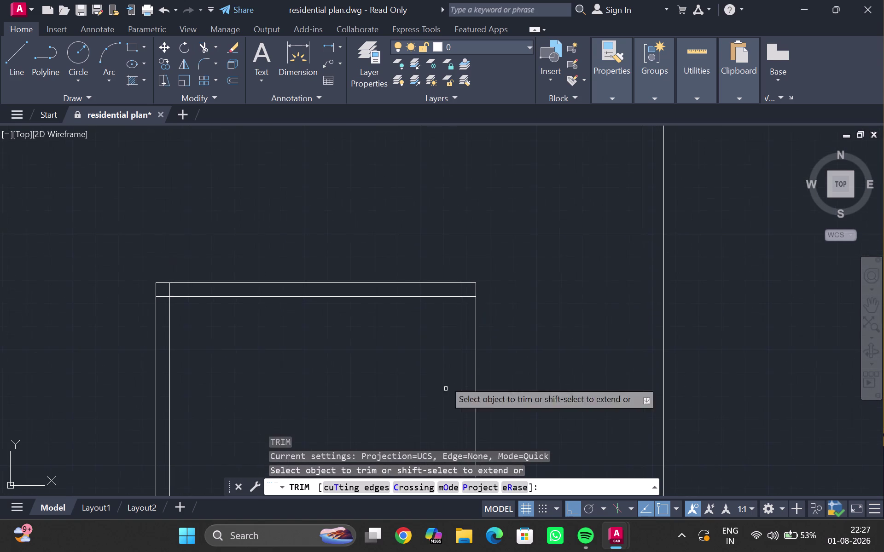
drag(459, 293, 466, 303)
middle_drag(182, 336, 292, 389)
scroll(up, 3)
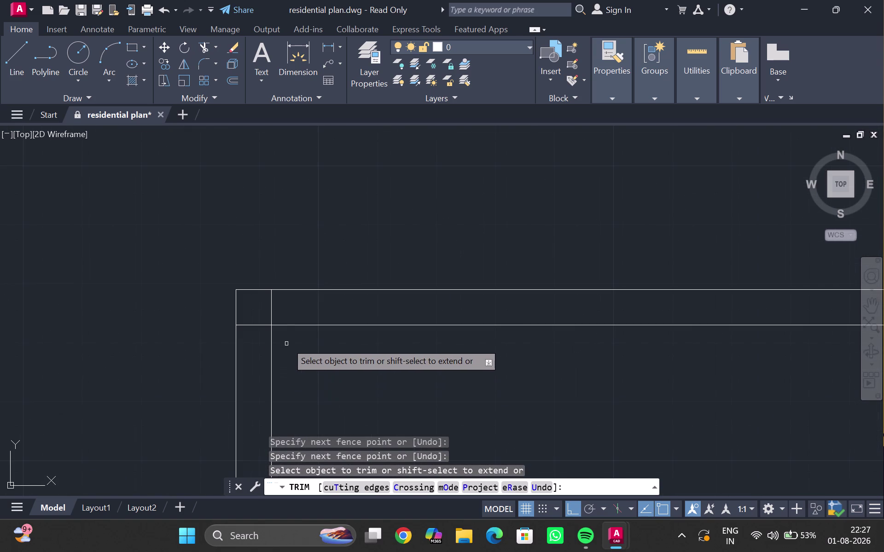
drag(284, 311, 248, 339)
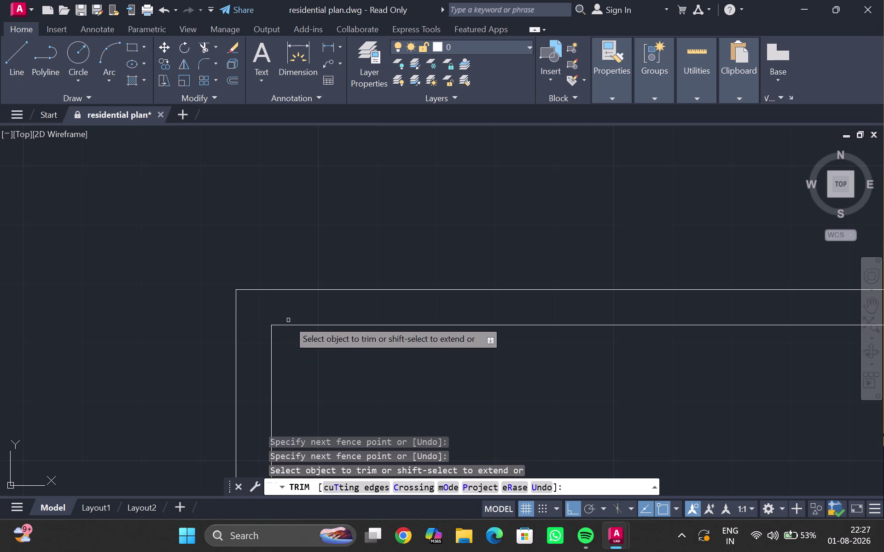
key(Escape)
scroll(down, 3)
middle_drag(370, 345, 352, 234)
middle_drag(352, 242, 366, 164)
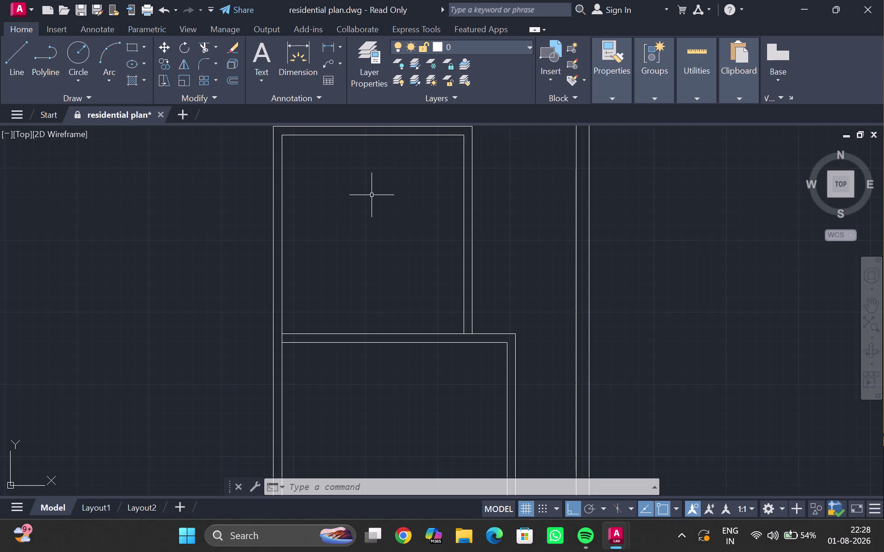
Extend the lower room's top wall lines to the outer left wall.
middle_drag(305, 275, 360, 199)
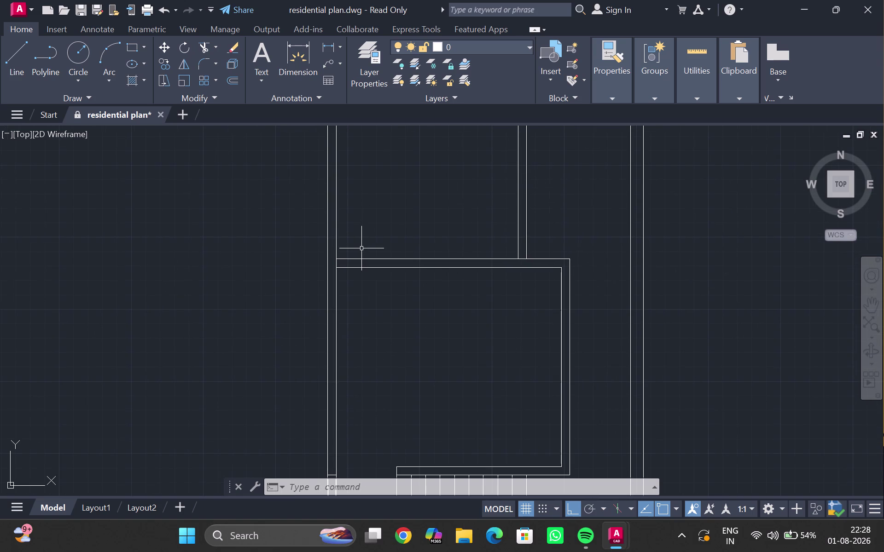
text(ex)
key(Return)
drag(365, 245, 365, 314)
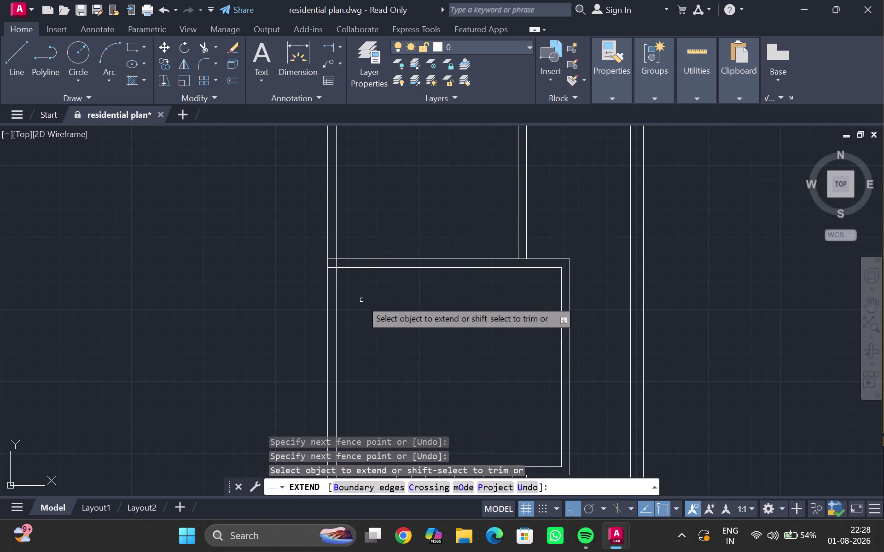
key(Escape)
Pan and zoom over the rooms to inspect the wall junction up close.
middle_drag(387, 238, 382, 321)
scroll(up, 3)
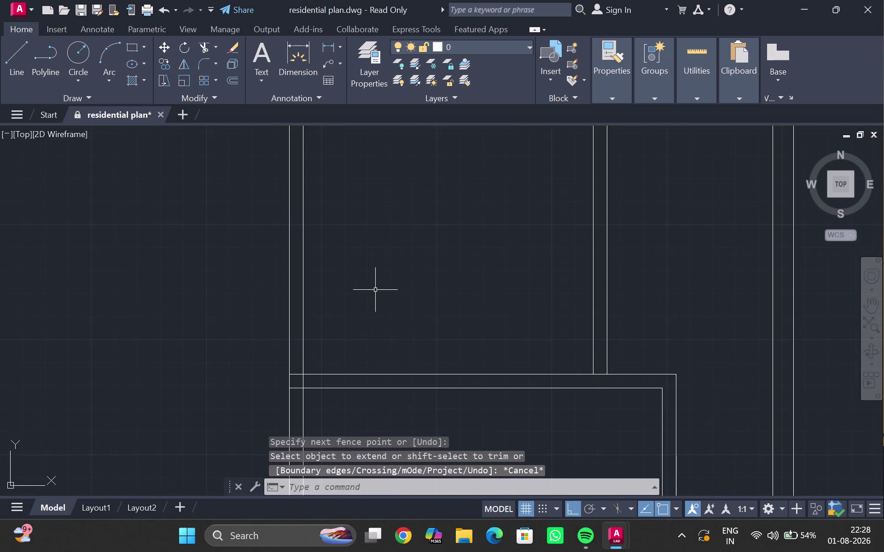
scroll(down, 3)
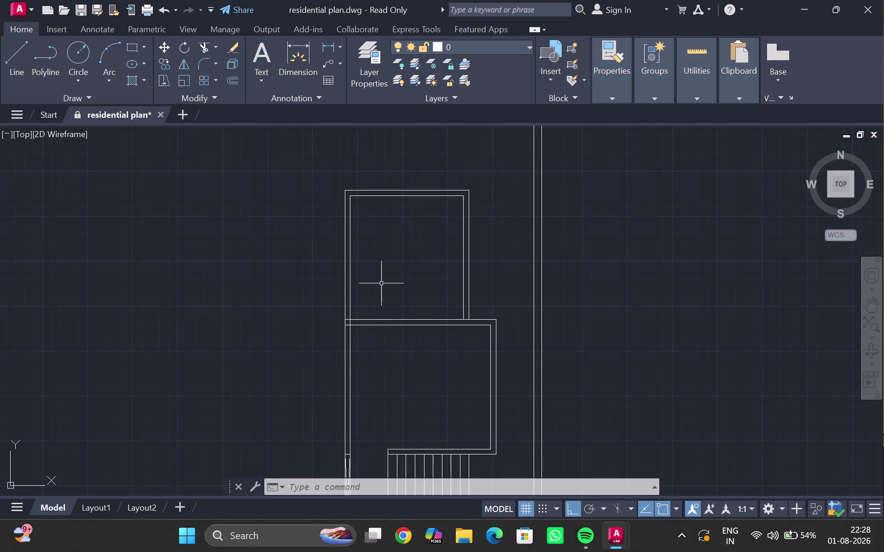
middle_drag(374, 242, 369, 219)
scroll(up, 3)
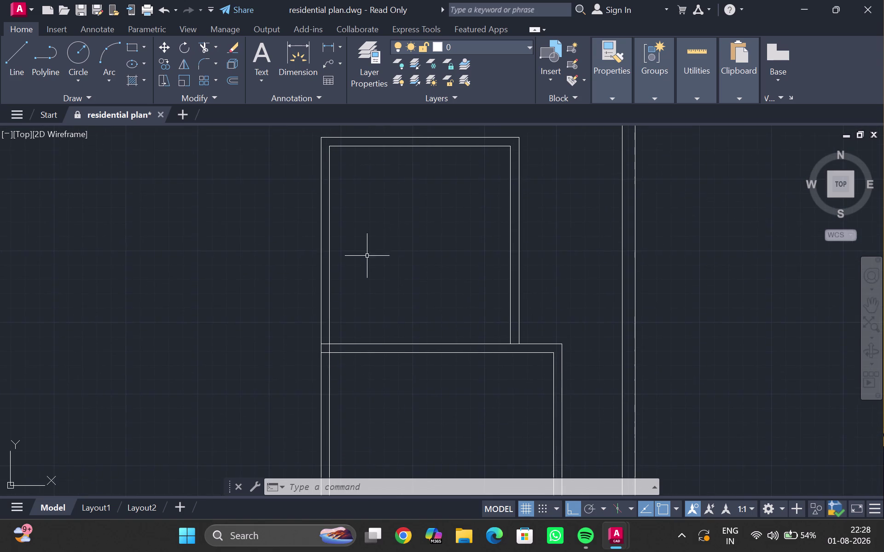
middle_drag(370, 263, 356, 208)
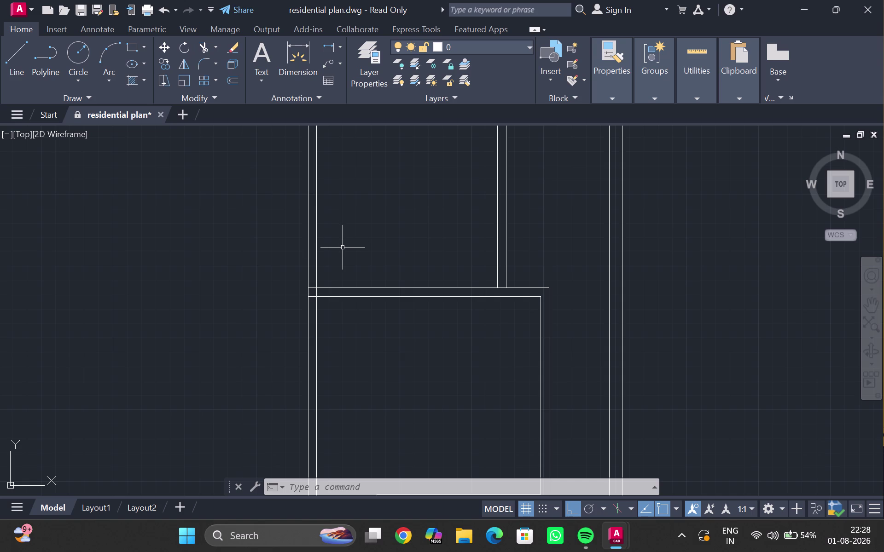
scroll(up, 3)
middle_drag(344, 372, 361, 441)
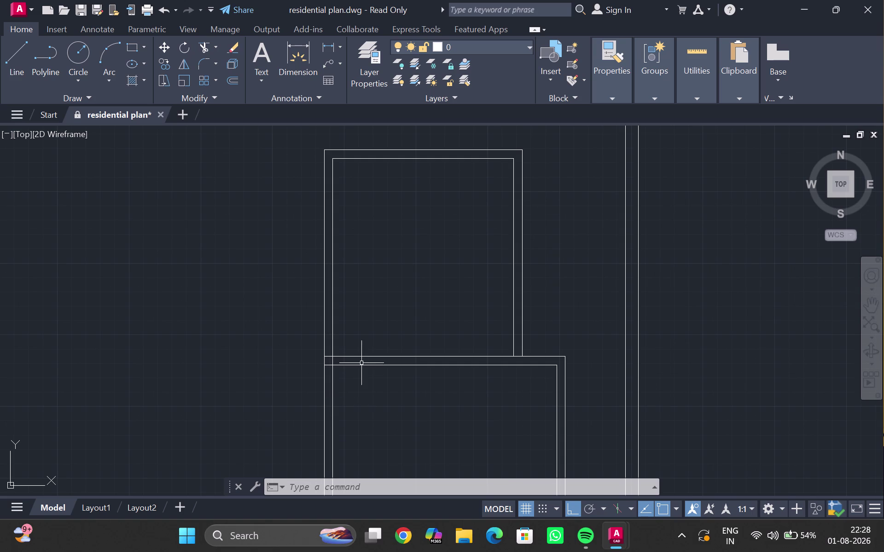
scroll(up, 3)
middle_drag(362, 371, 363, 376)
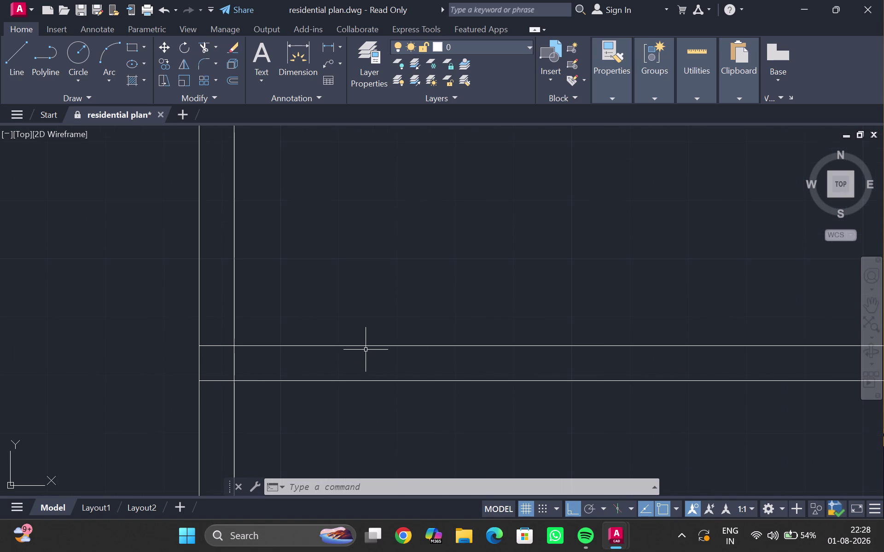
double_click(365, 345)
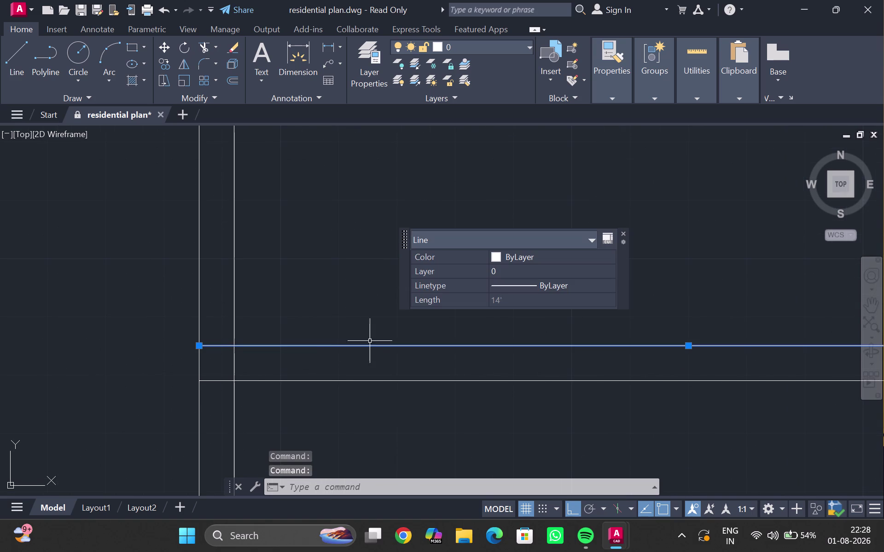
click(623, 234)
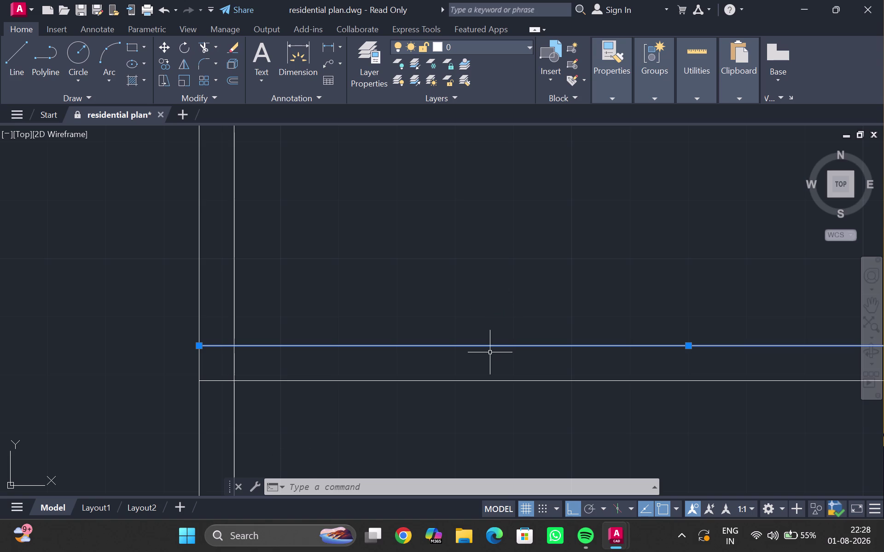
scroll(down, 3)
middle_drag(488, 320, 462, 129)
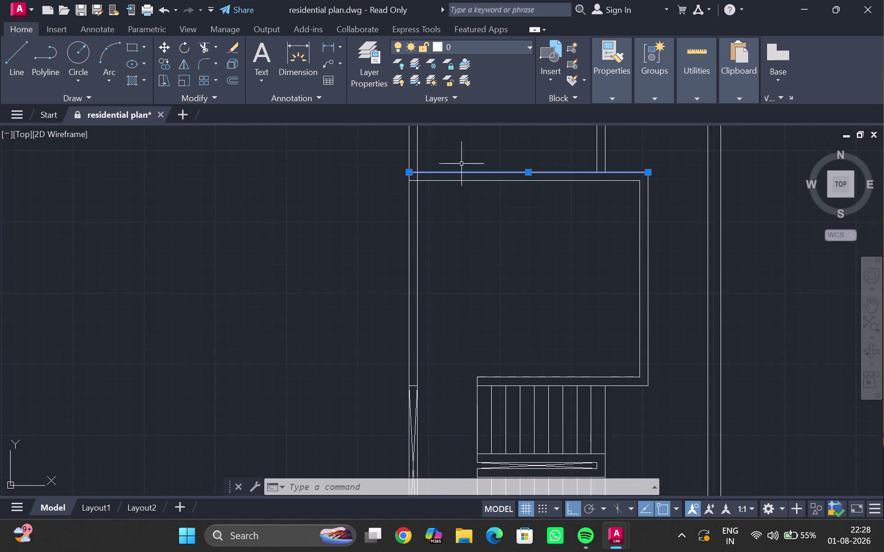
scroll(down, 3)
middle_drag(476, 306, 432, 151)
scroll(up, 3)
middle_drag(439, 311, 453, 380)
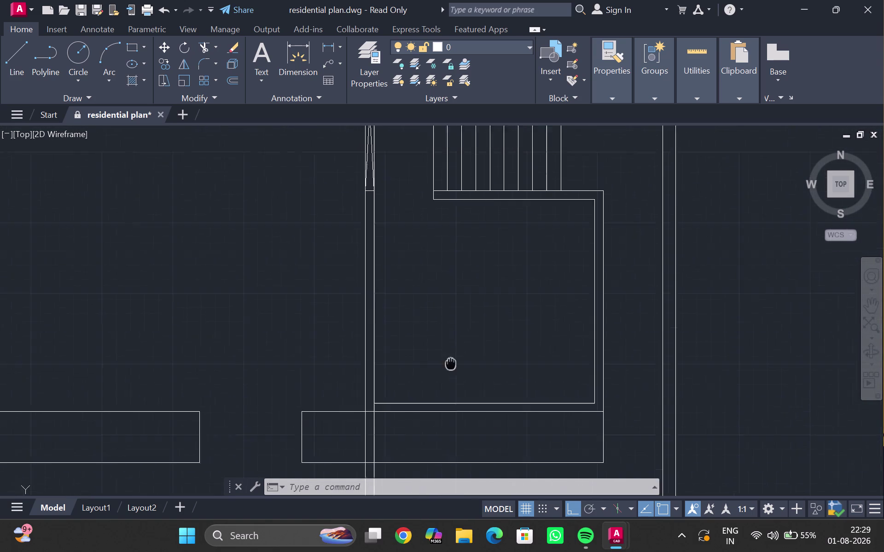
middle_drag(453, 379, 454, 388)
scroll(down, 3)
middle_drag(426, 349, 426, 354)
scroll(up, 3)
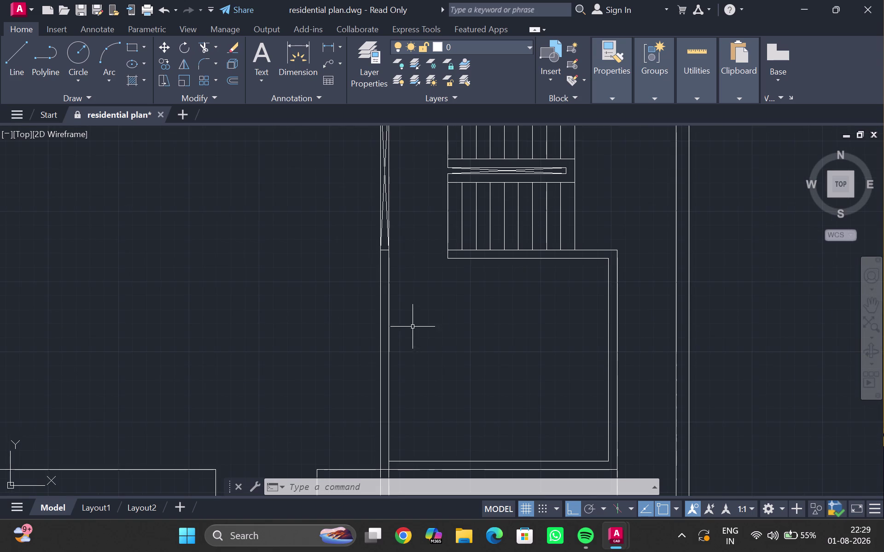
scroll(up, 3)
middle_drag(416, 348, 424, 417)
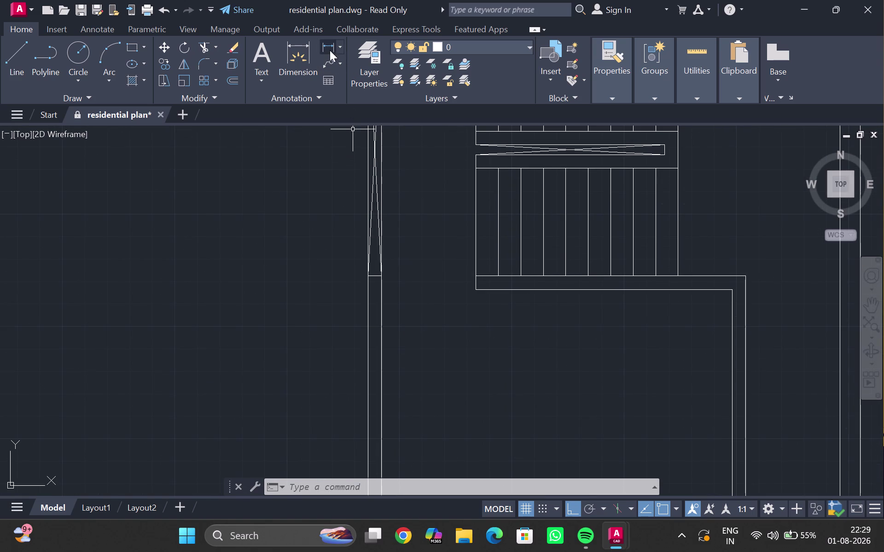
click(329, 48)
scroll(up, 3)
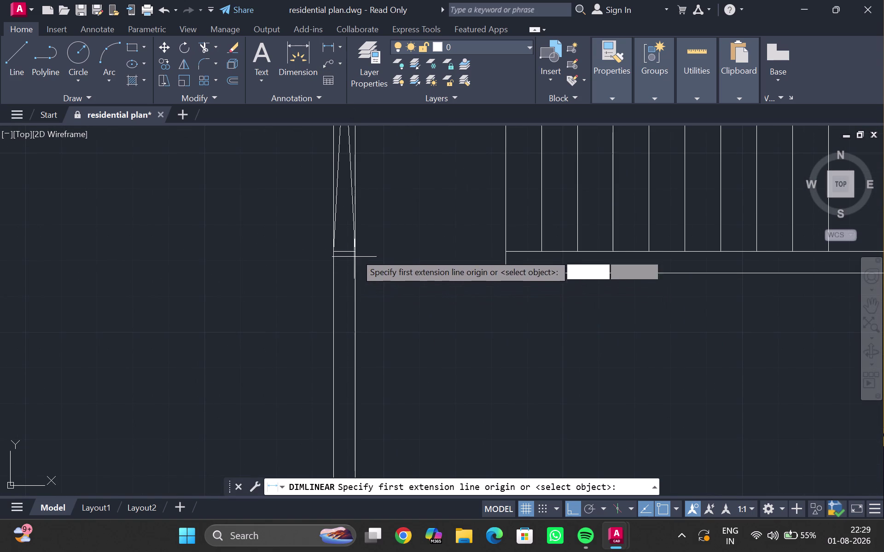
click(358, 254)
click(507, 252)
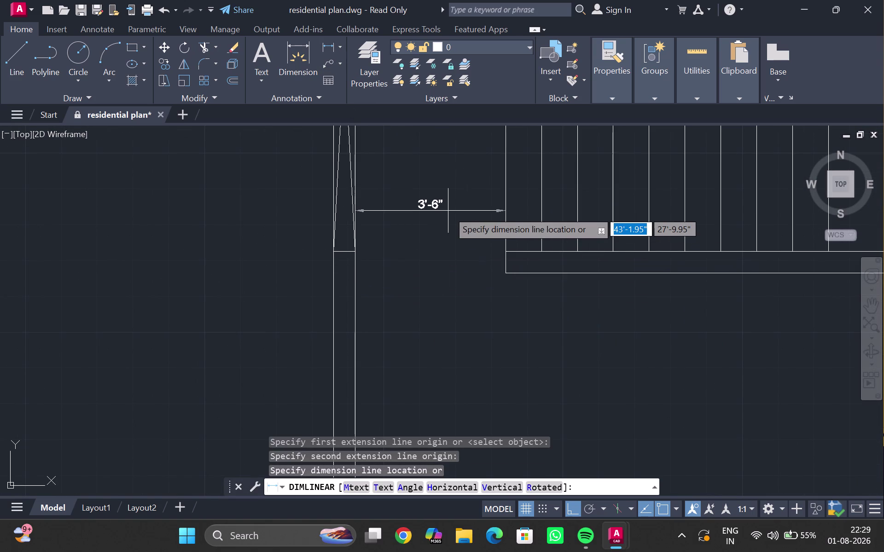
key(super+p)
key(Escape)
key(grave)
key(Escape)
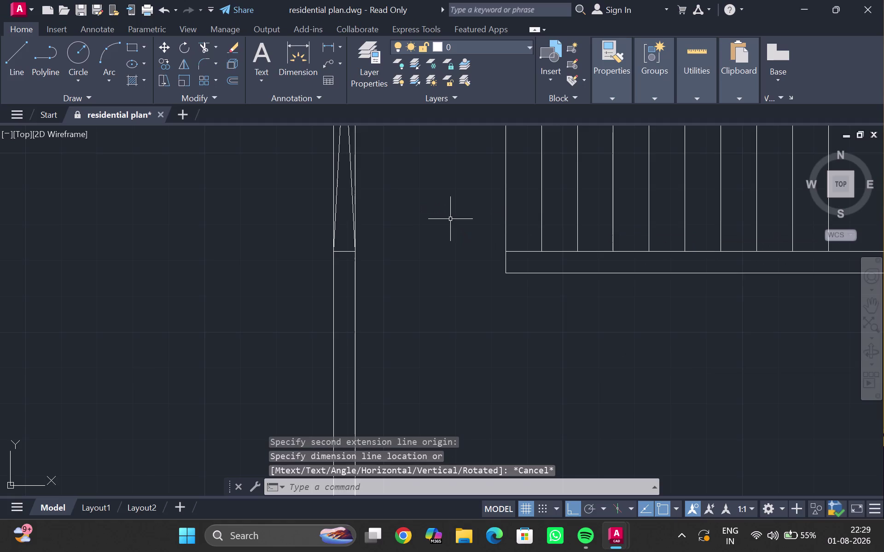
scroll(down, 3)
middle_drag(455, 218, 456, 324)
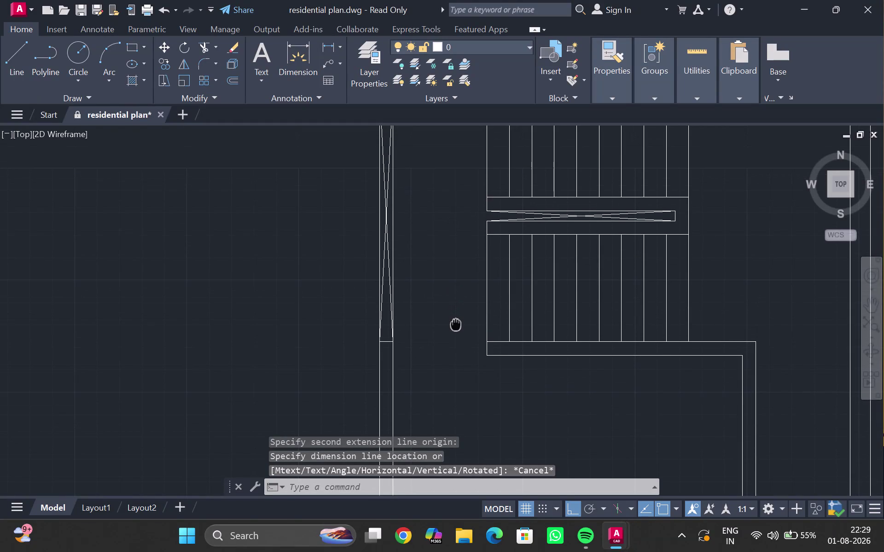
middle_drag(456, 324, 465, 437)
middle_drag(443, 292, 447, 416)
scroll(down, 3)
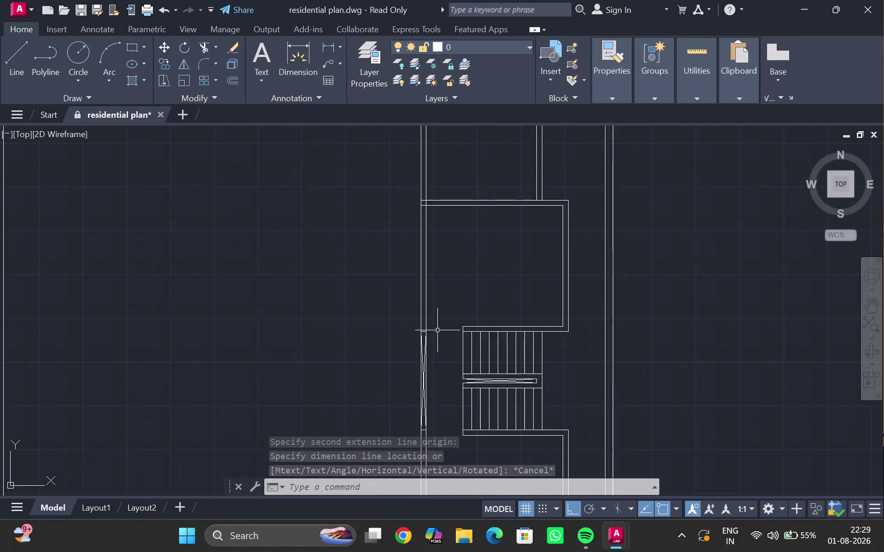
middle_drag(438, 331, 441, 486)
scroll(up, 3)
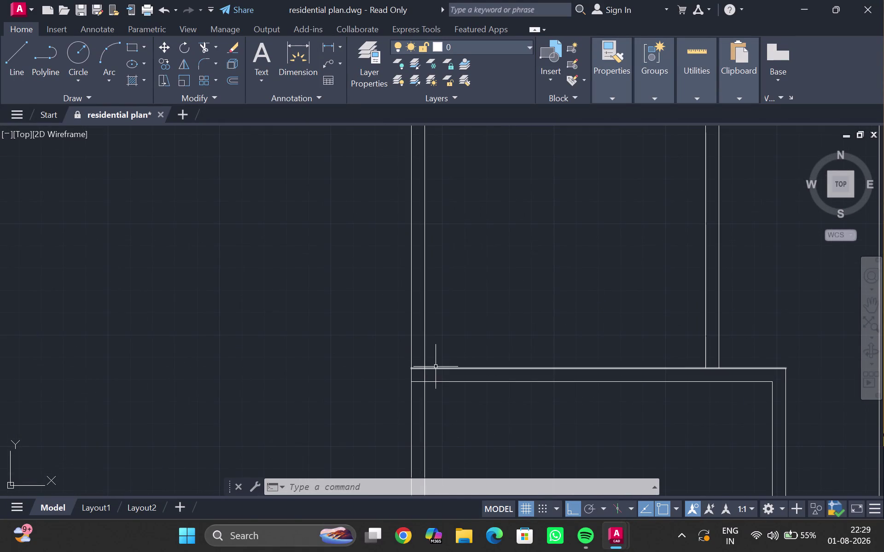
Offset the lower room's top wall line 2' upward.
click(441, 374)
drag(464, 318, 469, 325)
click(475, 369)
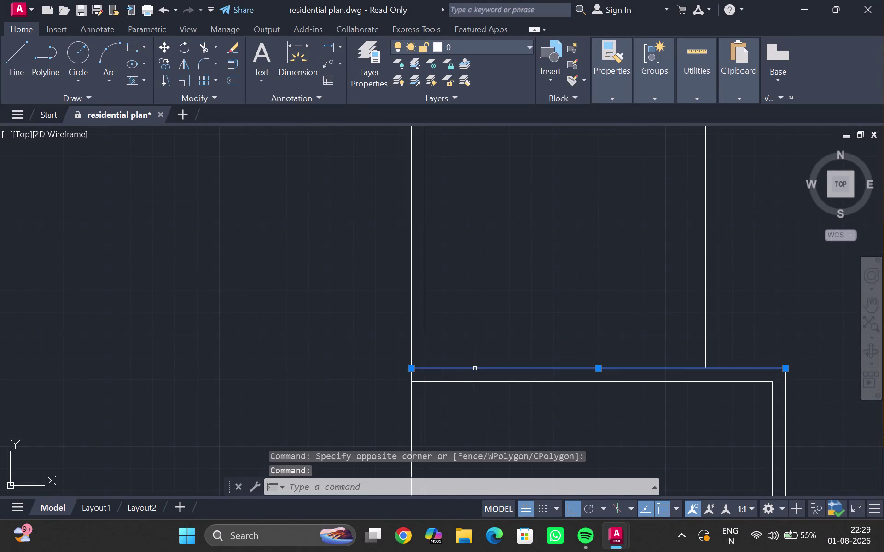
key(o)
key(Return)
text(2')
key(Return)
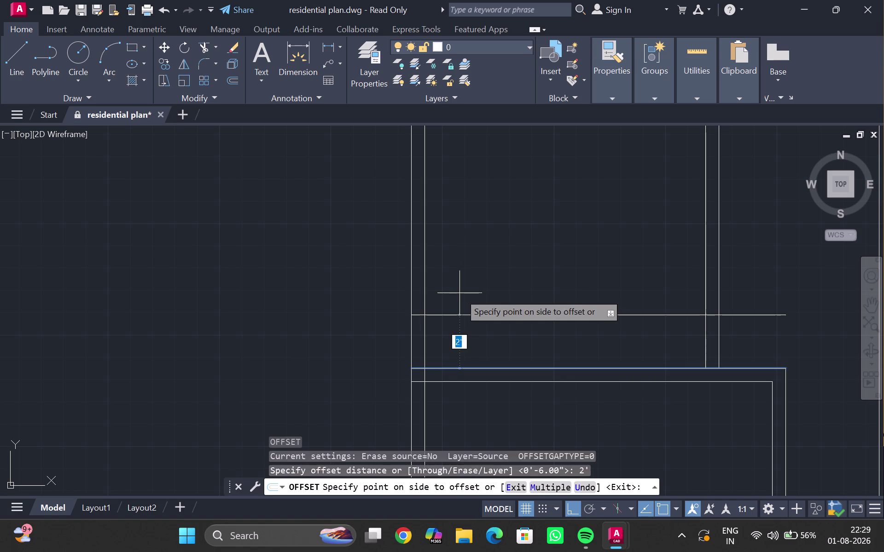
click(459, 279)
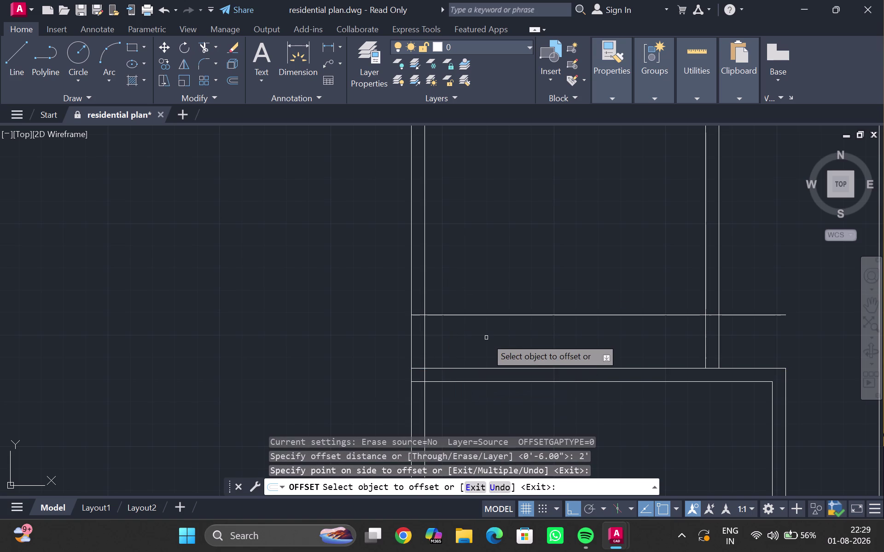
key(Escape)
Trim the left wall lines and the new line to cut the 2' opening.
text(tr)
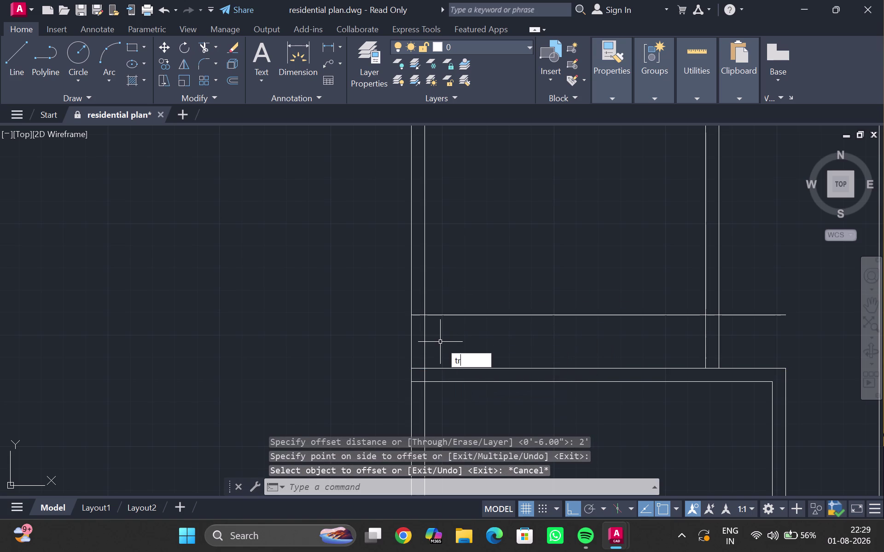
key(Return)
drag(441, 346, 277, 368)
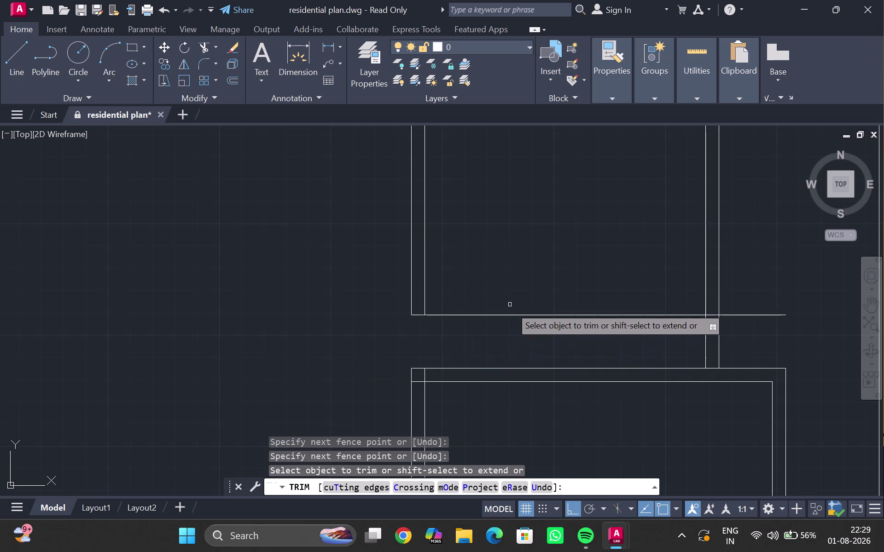
click(513, 319)
drag(514, 309, 518, 320)
drag(751, 311, 756, 332)
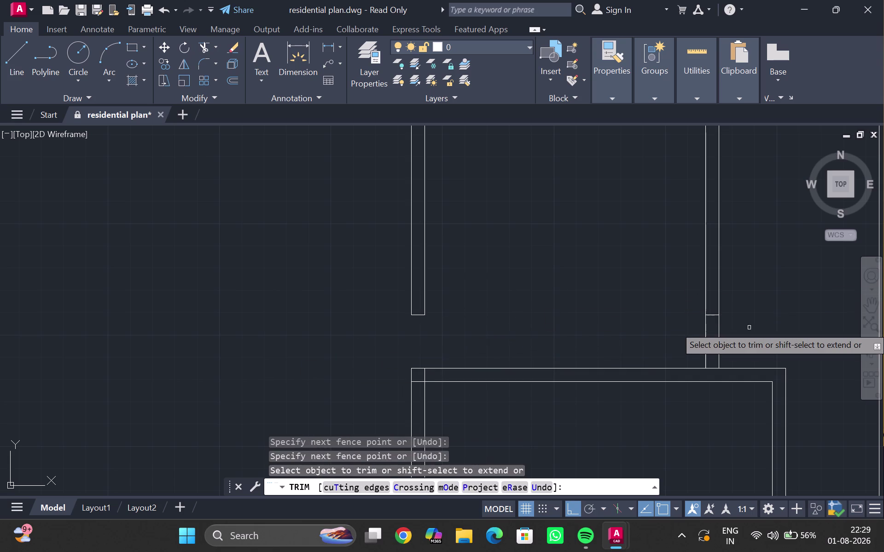
click(712, 316)
key(grave)
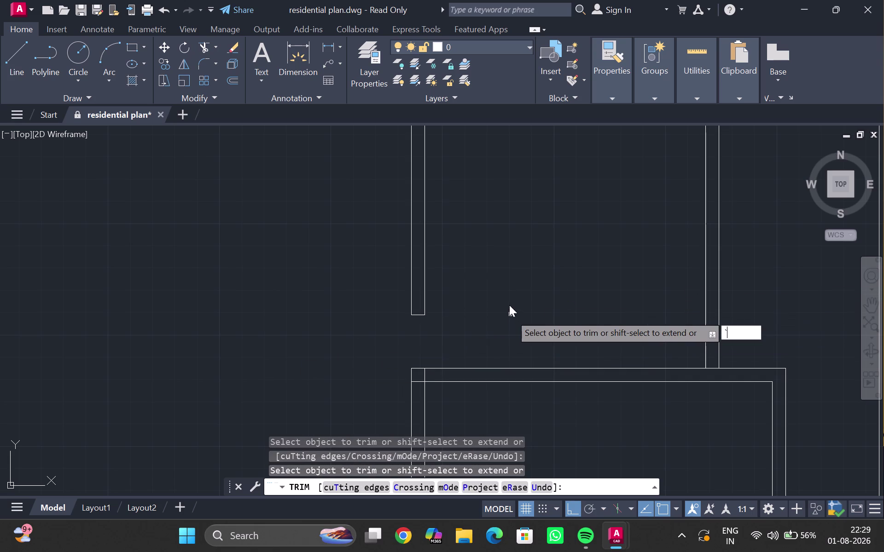
Zoom out and pan to frame the whole plan, then end the trim.
middle_drag(509, 305, 505, 287)
scroll(up, 3)
scroll(down, 3)
middle_drag(502, 285, 503, 248)
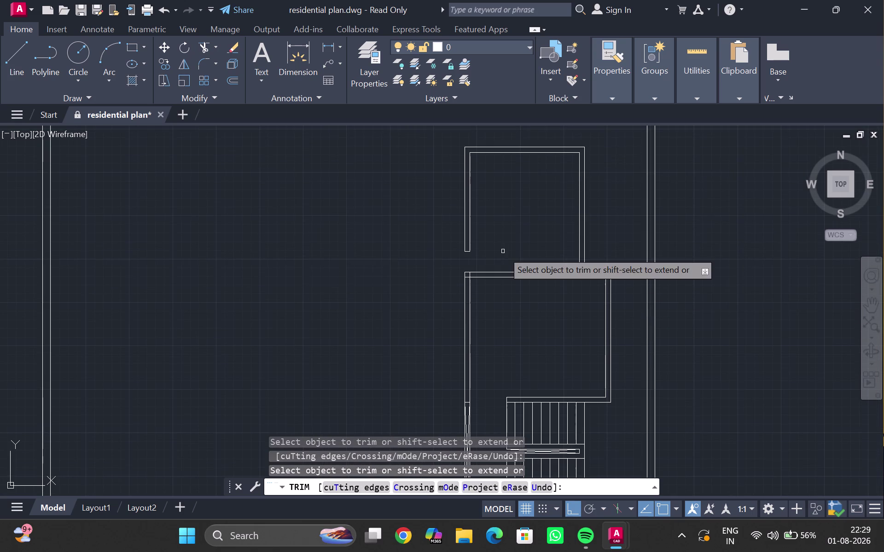
middle_drag(505, 257, 513, 374)
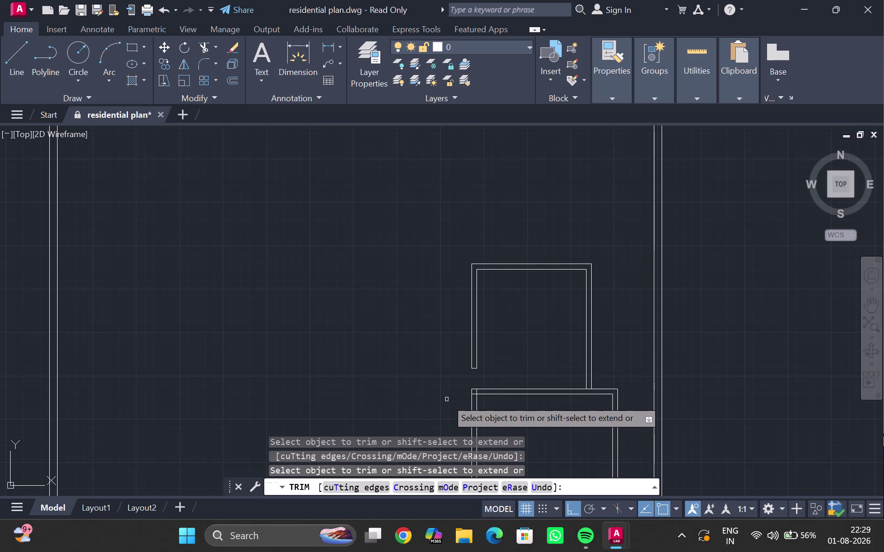
scroll(down, 3)
middle_drag(424, 341, 429, 311)
scroll(down, 3)
middle_drag(407, 362, 432, 239)
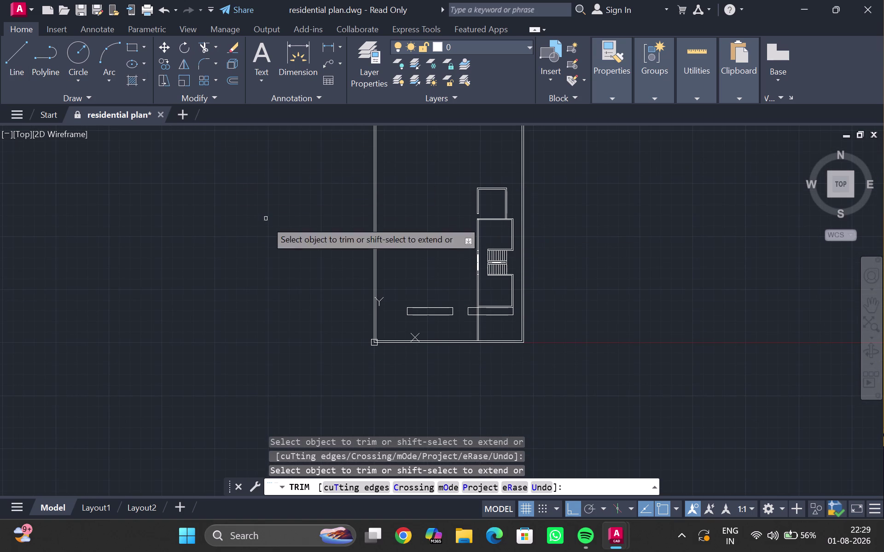
scroll(down, 3)
scroll(up, 3)
middle_drag(388, 273, 377, 240)
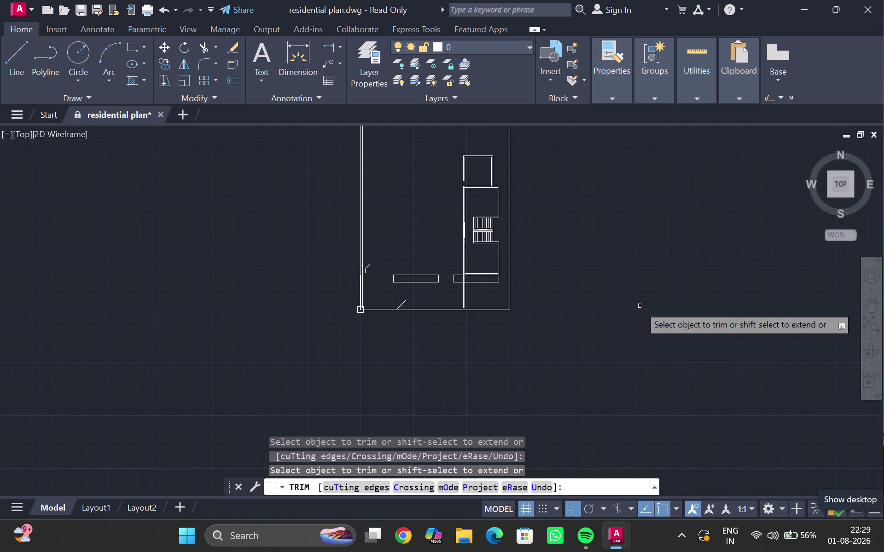
scroll(up, 3)
middle_drag(454, 319, 413, 545)
scroll(up, 3)
scroll(down, 3)
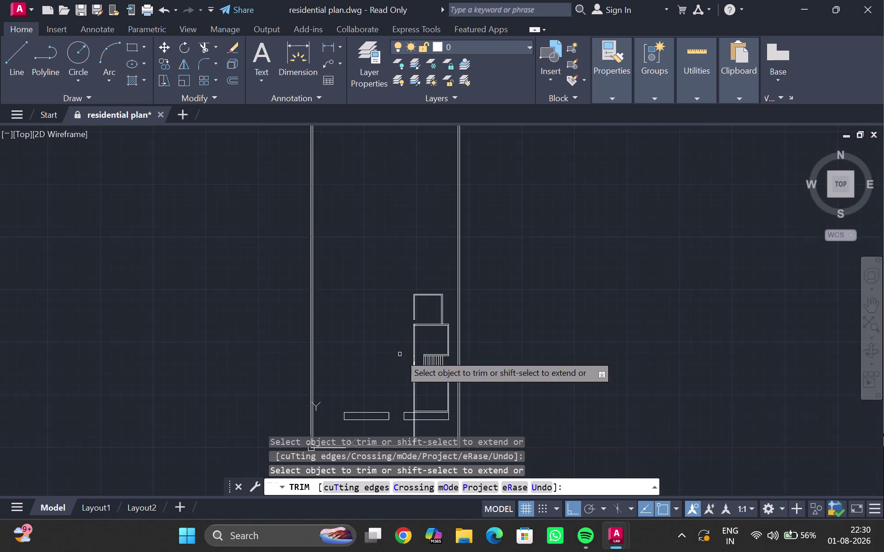
middle_drag(398, 351, 394, 330)
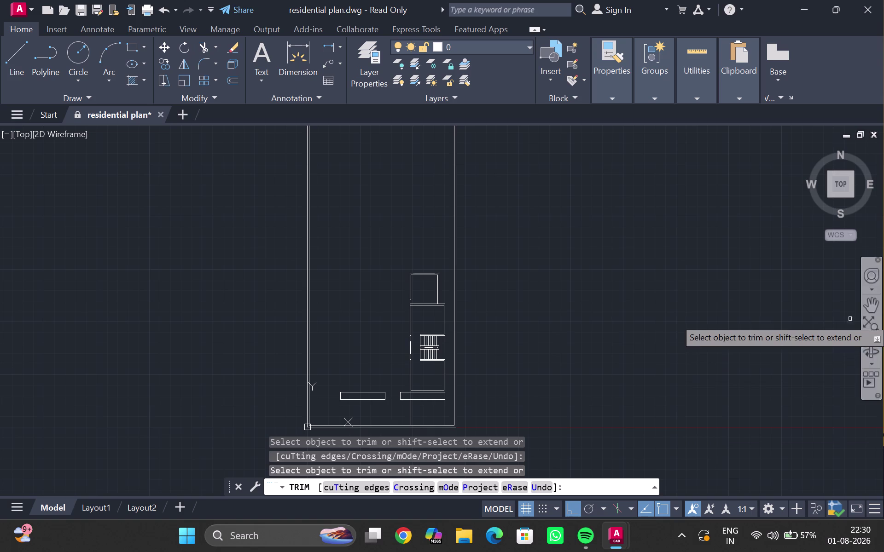
key(Escape)
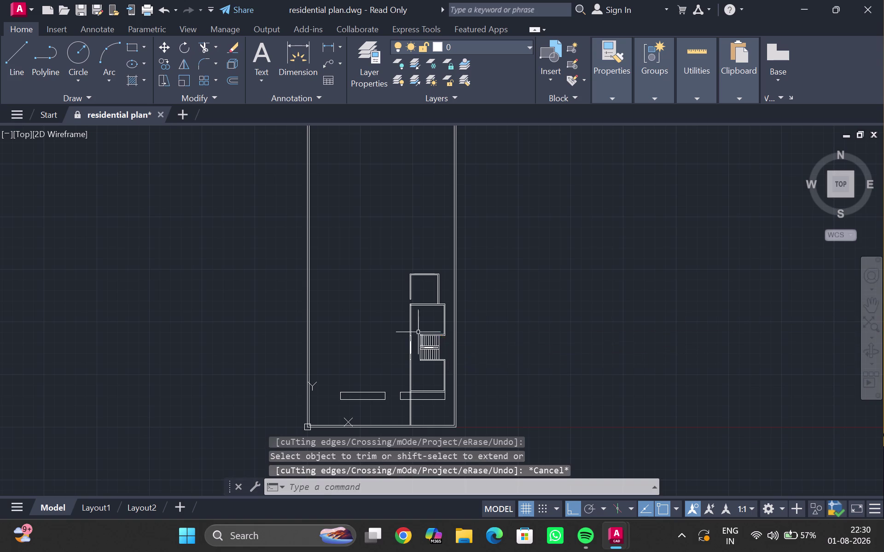
Fence-trim the wall lines of the upper room above the staircase.
scroll(up, 3)
middle_drag(427, 329, 434, 446)
middle_drag(441, 384, 419, 386)
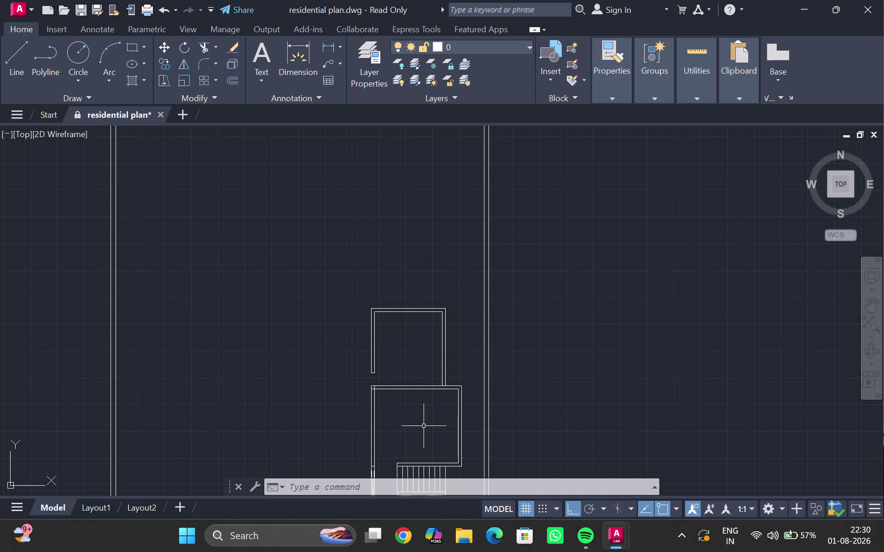
scroll(up, 3)
middle_drag(420, 422, 431, 479)
key(t)
key(r)
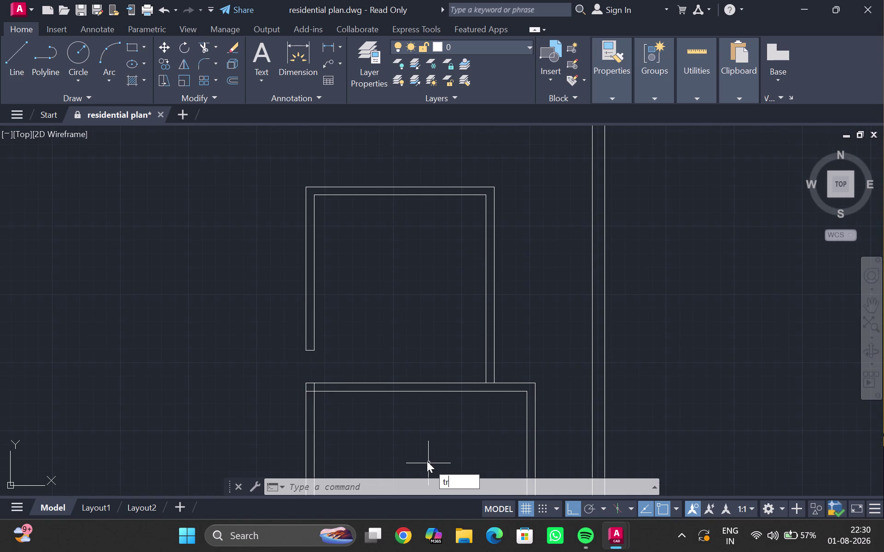
key(Return)
scroll(up, 3)
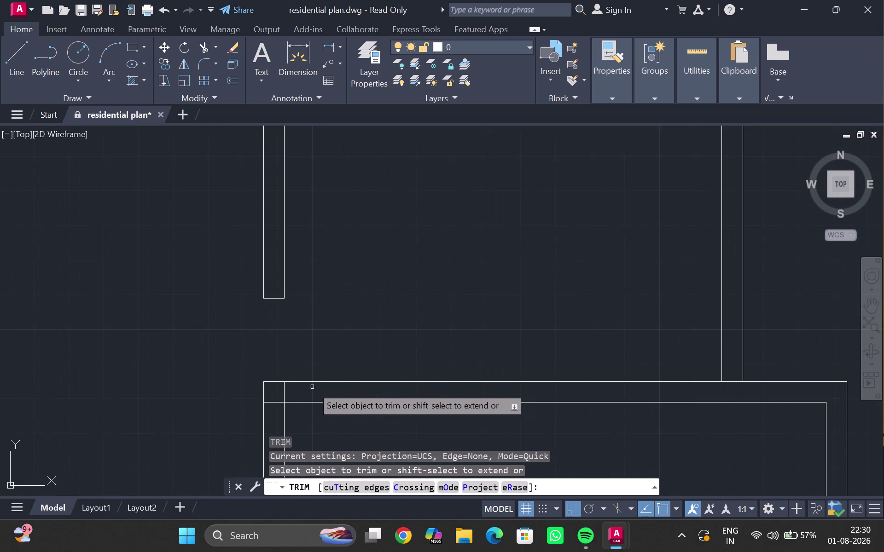
drag(302, 393, 275, 408)
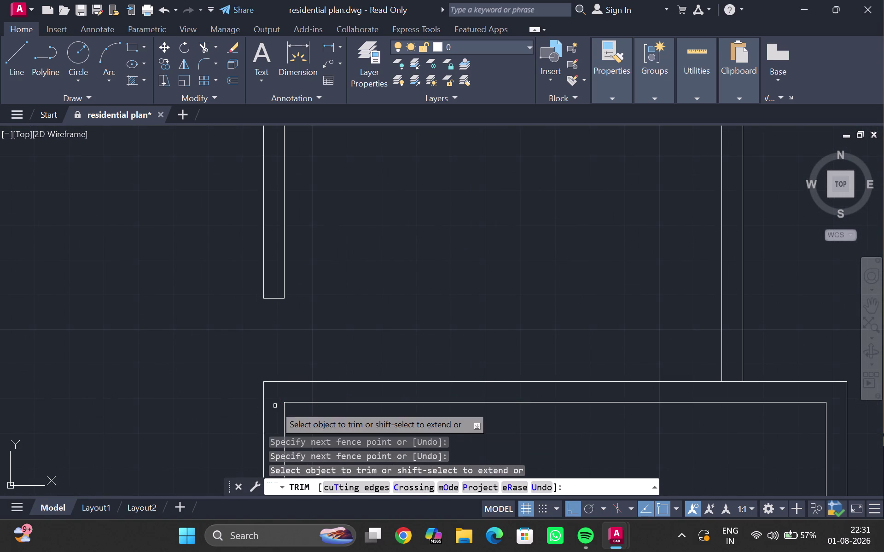
key(Escape)
Zoom and pan until the whole floor plan with rooms and staircase is centred.
scroll(down, 3)
middle_drag(284, 397, 379, 343)
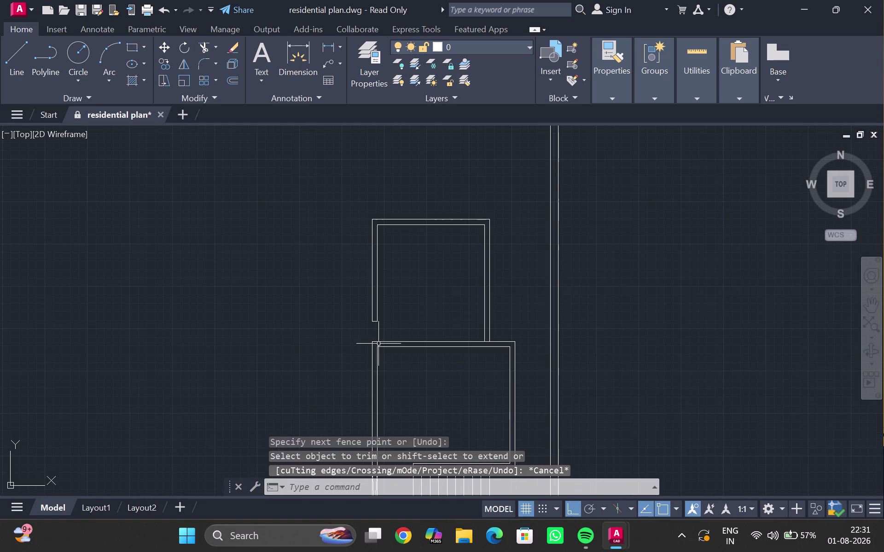
scroll(up, 3)
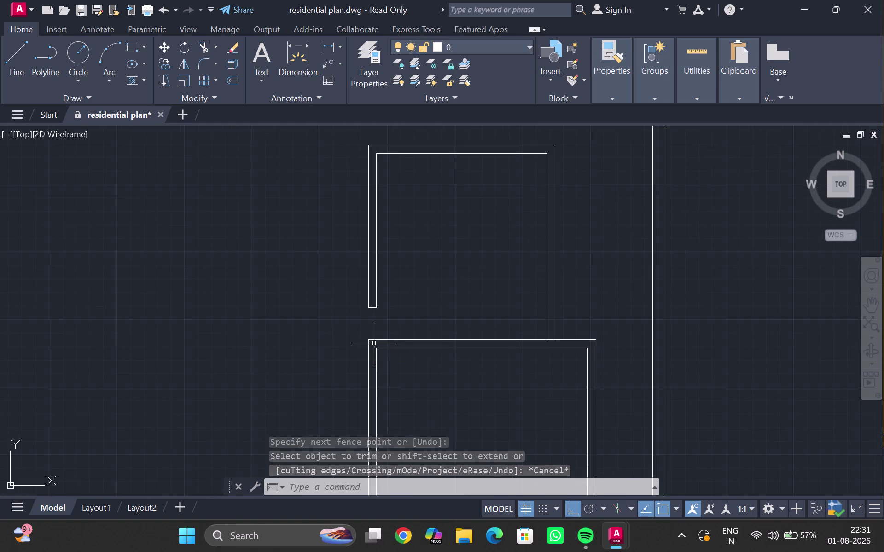
scroll(up, 3)
middle_drag(374, 342, 381, 384)
scroll(down, 3)
middle_drag(372, 365, 382, 431)
scroll(up, 3)
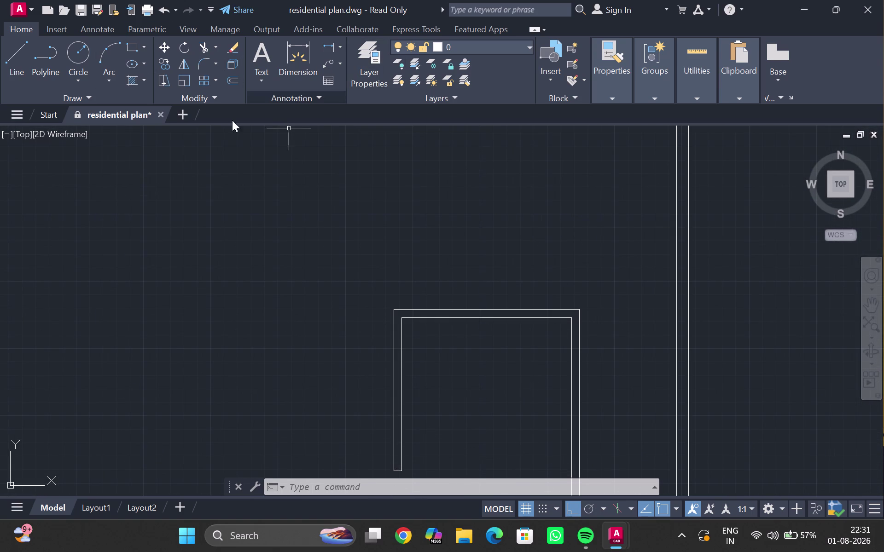
middle_drag(318, 274, 309, 263)
scroll(down, 3)
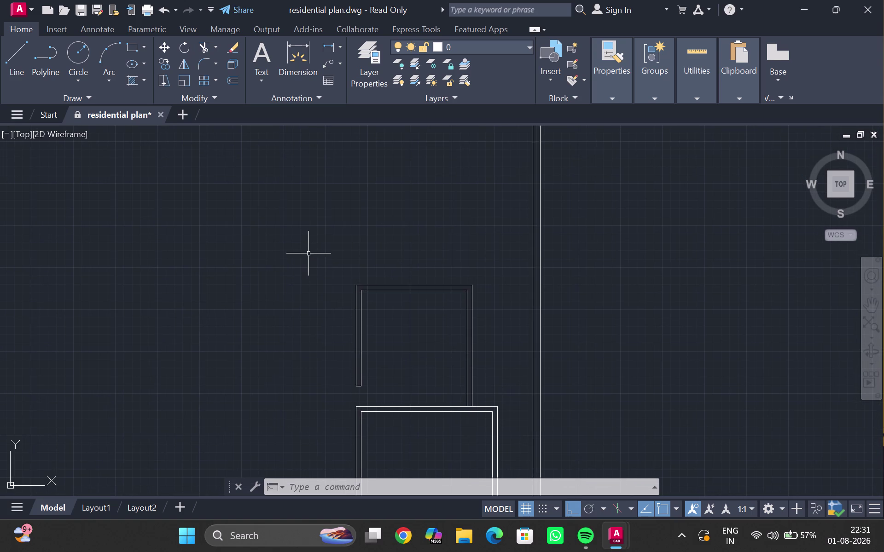
scroll(down, 3)
middle_drag(308, 252, 311, 270)
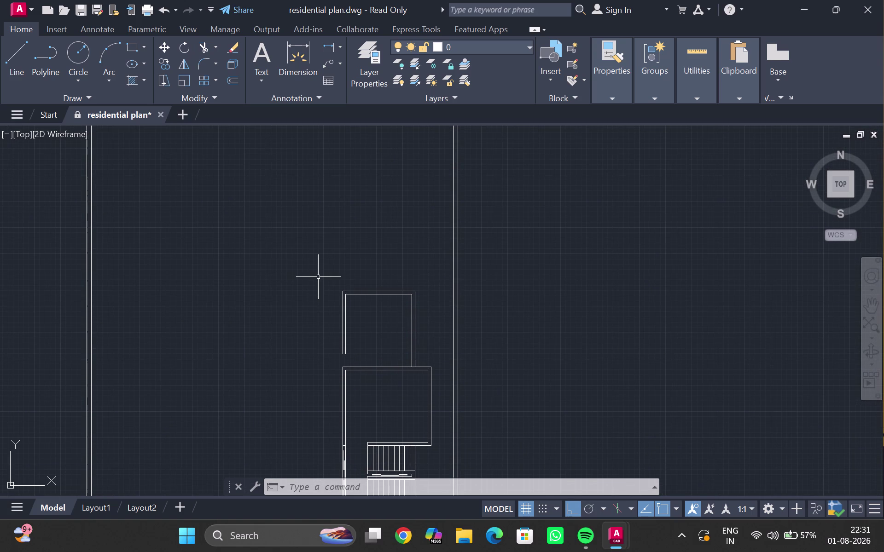
scroll(down, 3)
middle_drag(333, 297, 282, 195)
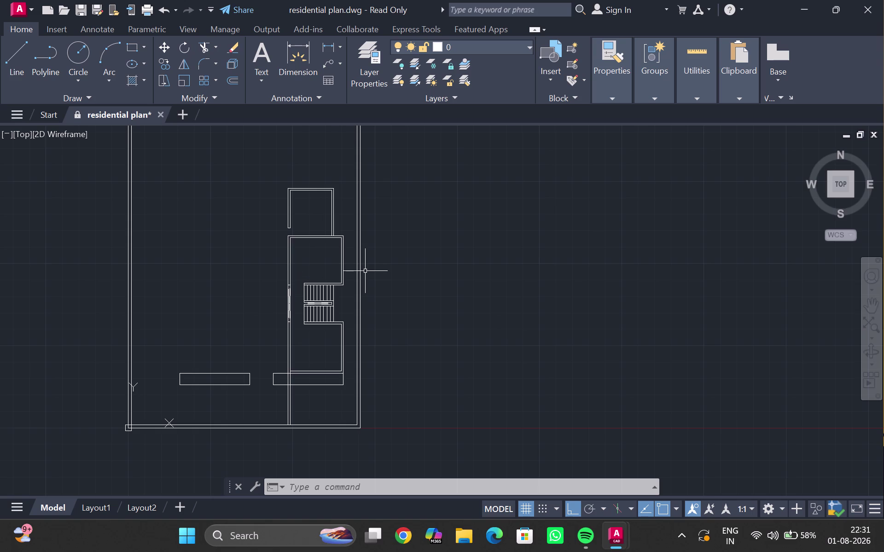
Scroll the zoom in and out around the residential plan.
scroll(up, 3)
scroll(down, 3)
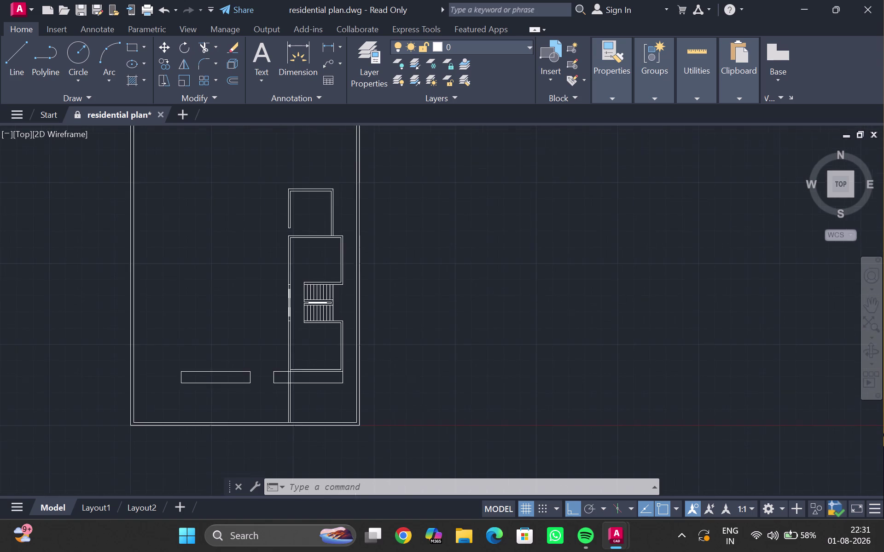
scroll(down, 3)
scroll(up, 3)
scroll(right, 3)
scroll(down, 3)
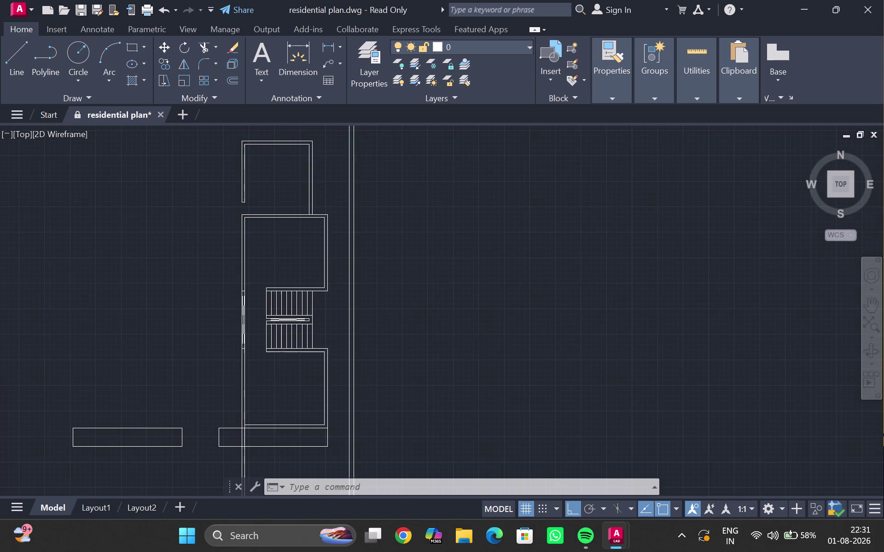
scroll(down, 3)
scroll(up, 3)
scroll(down, 3)
scroll(up, 3)
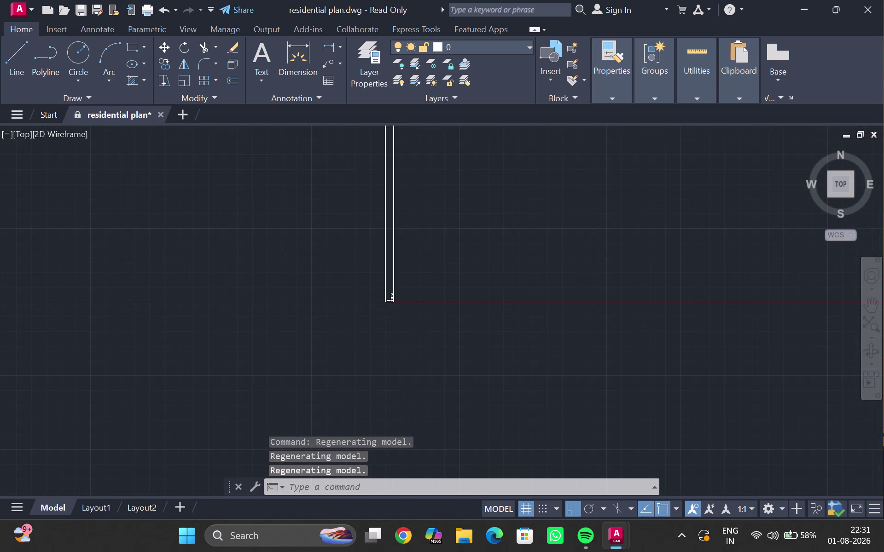
scroll(down, 3)
scroll(up, 3)
Pan and zoom to frame the two rectangles at the bottom of the plan.
middle_drag(221, 350, 354, 279)
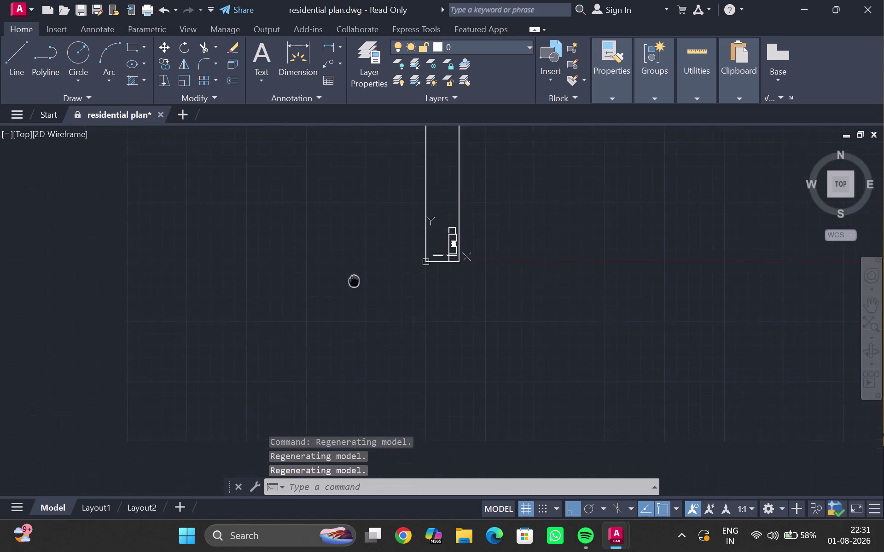
scroll(up, 3)
middle_drag(468, 206, 285, 354)
scroll(up, 3)
middle_drag(314, 311, 261, 289)
scroll(down, 3)
middle_drag(264, 281, 249, 205)
middle_drag(210, 385, 276, 323)
scroll(up, 3)
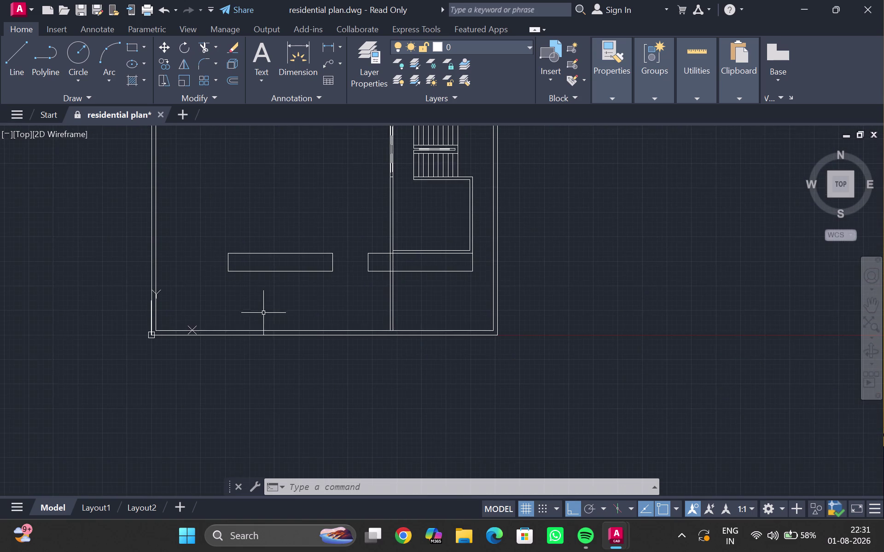
middle_drag(263, 315, 262, 348)
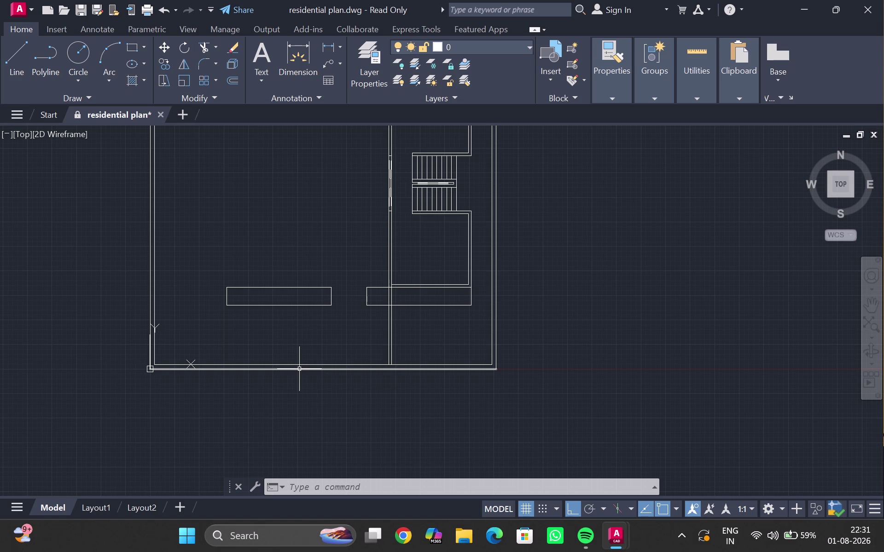
scroll(up, 3)
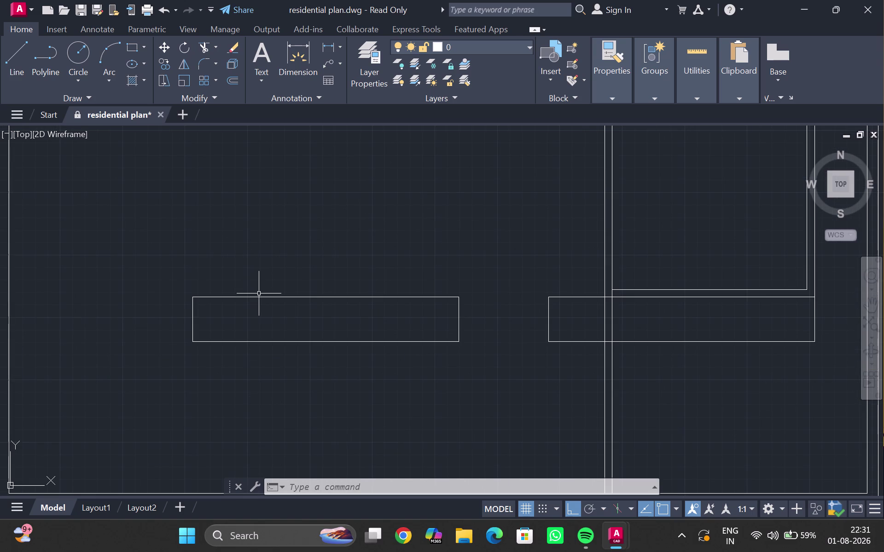
Select the left rectangle's top edge, enter 12, and start the OFFSET command.
click(258, 296)
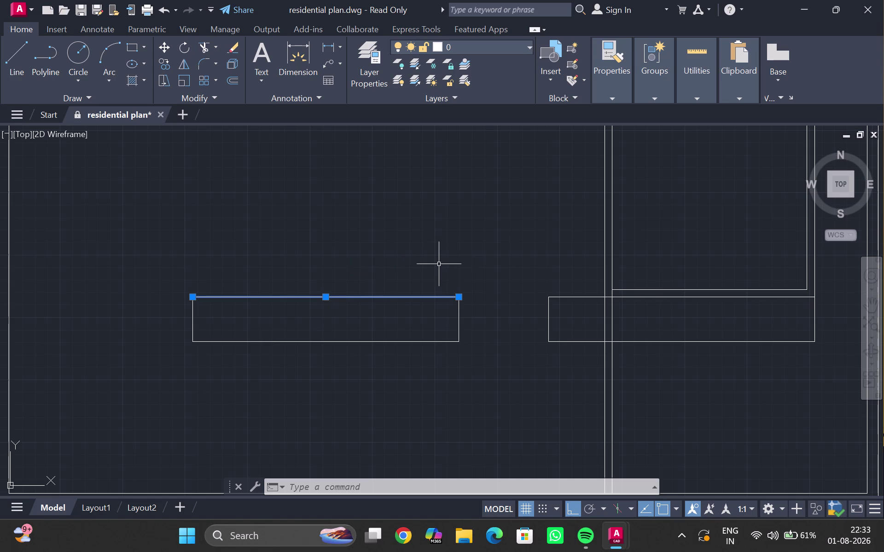
text(12)
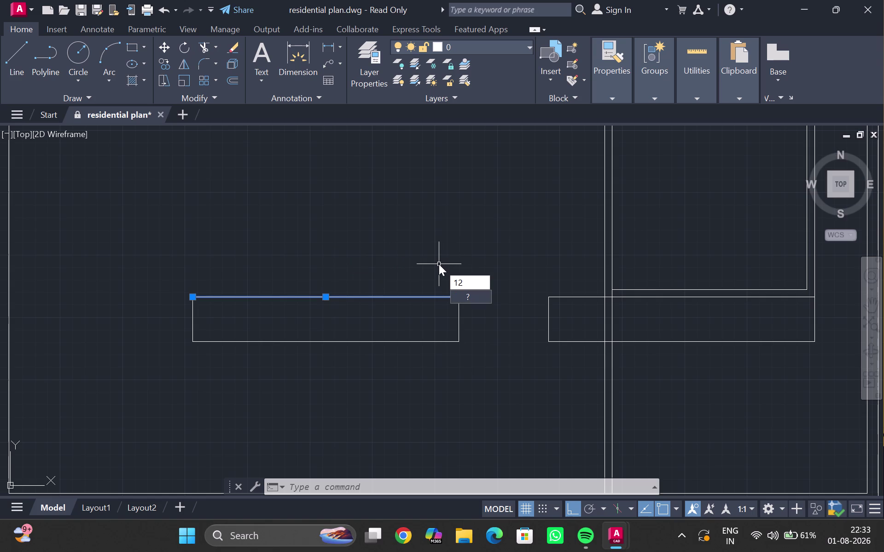
key(apostrophe)
key(Return)
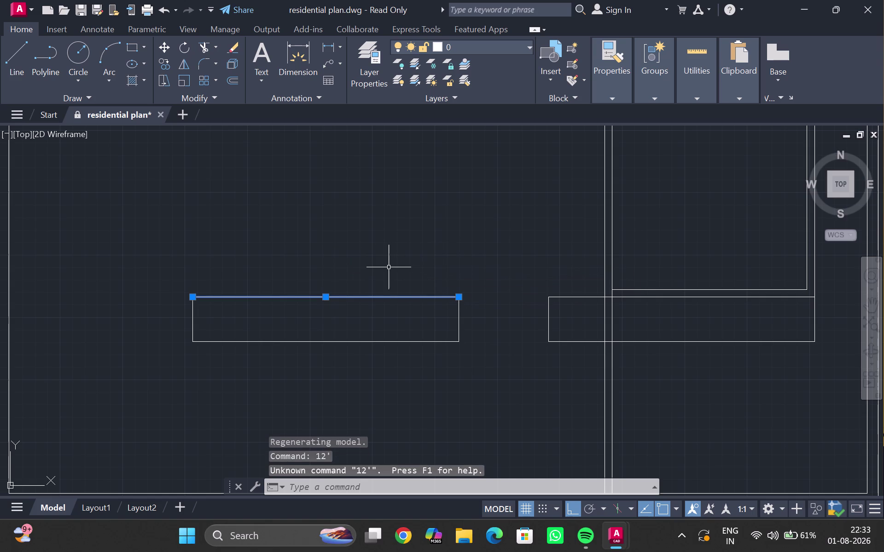
key(o)
key(Return)
key(1)
key(2)
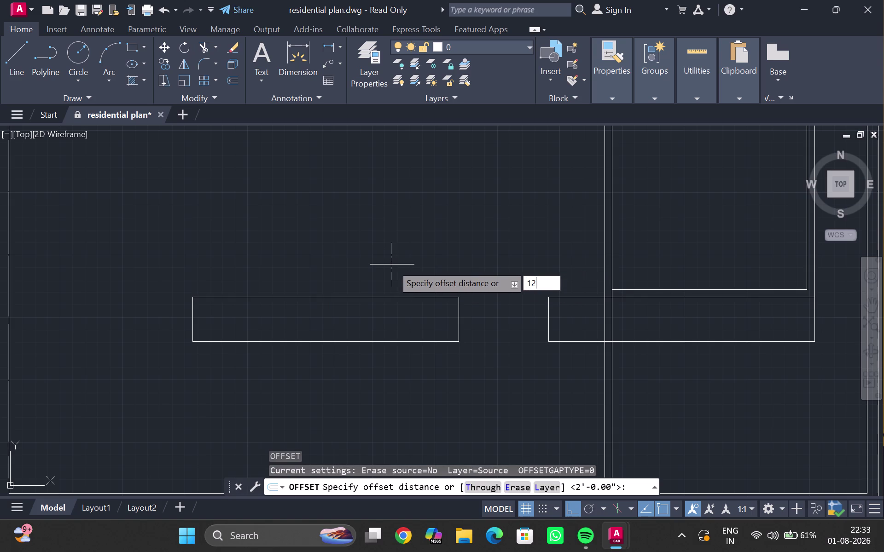
key(apostrophe)
key(Return)
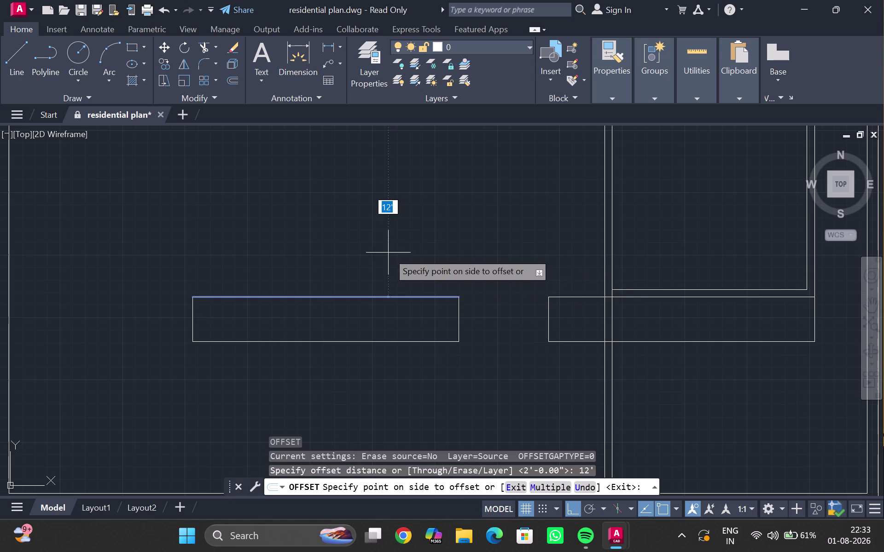
scroll(down, 3)
middle_drag(388, 213, 387, 265)
scroll(up, 3)
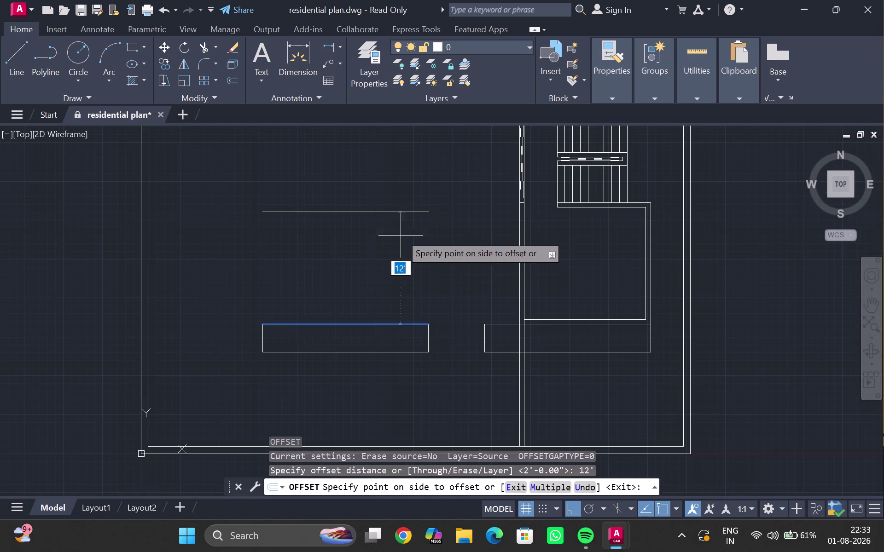
middle_drag(388, 248, 396, 298)
click(368, 262)
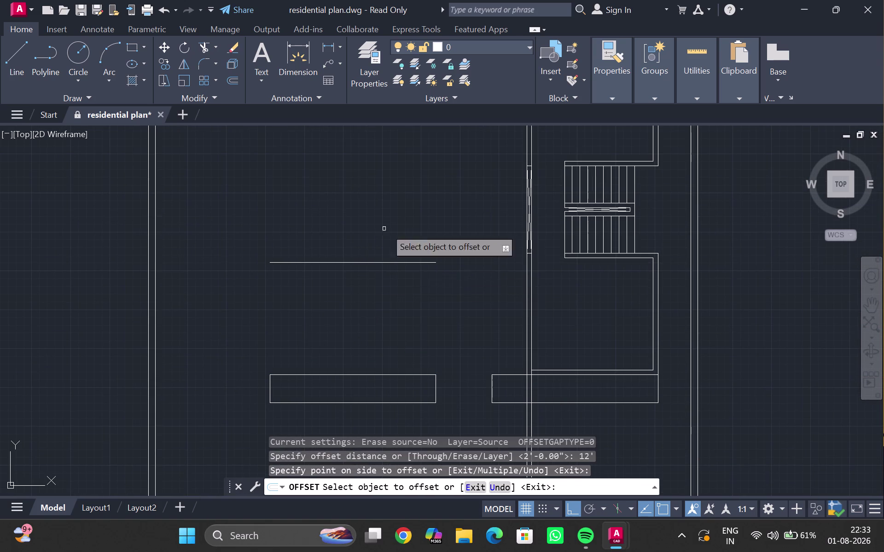
key(Escape)
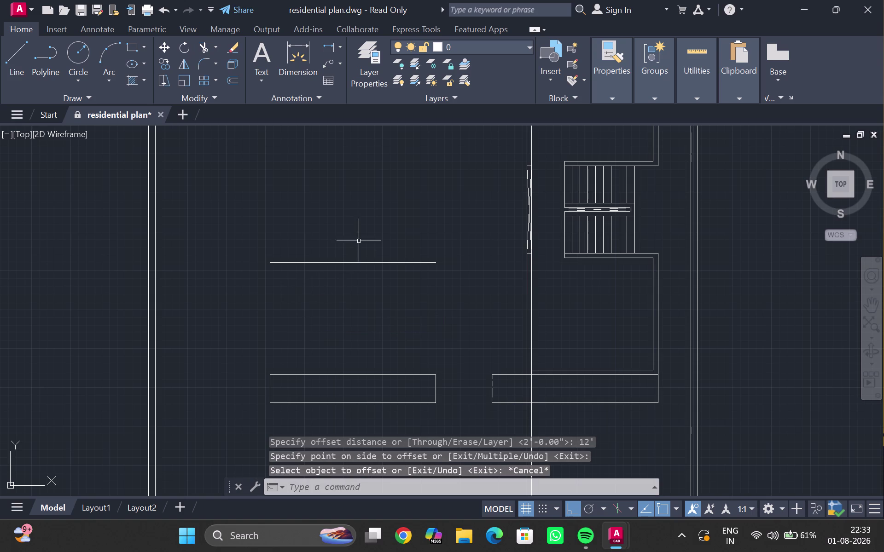
click(348, 263)
key(Escape)
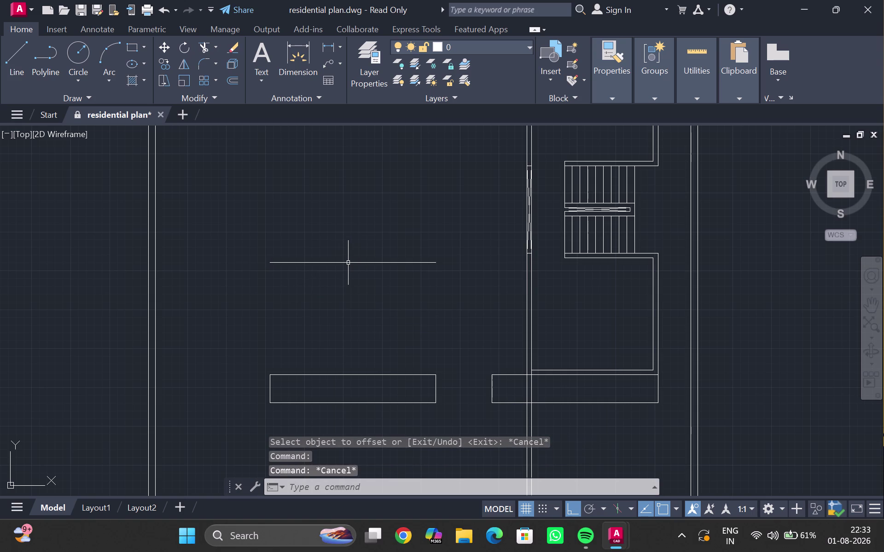
key(Return)
click(348, 263)
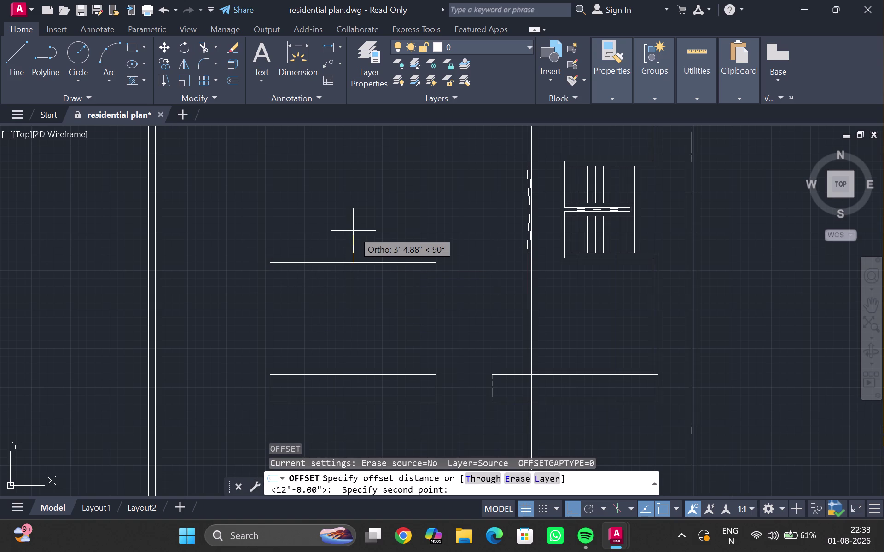
click(353, 232)
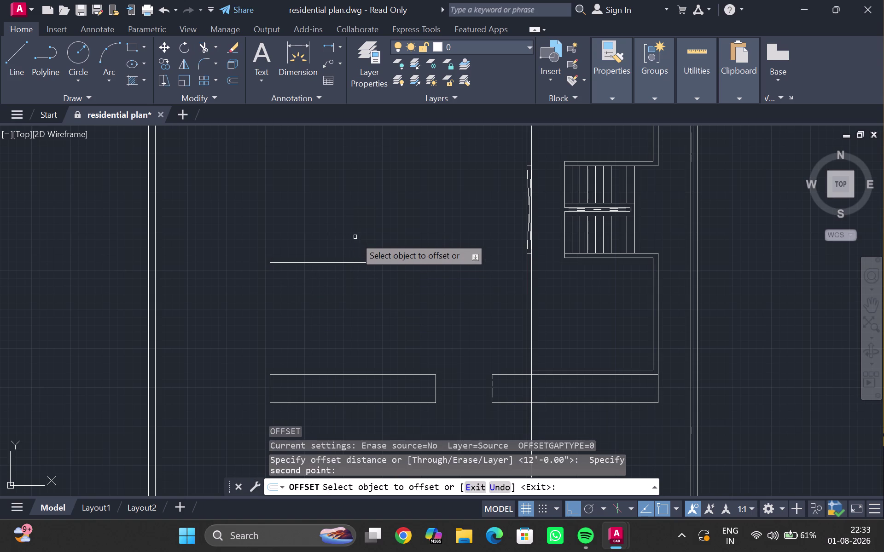
key(6)
key(shift+quotedbl)
key(Return)
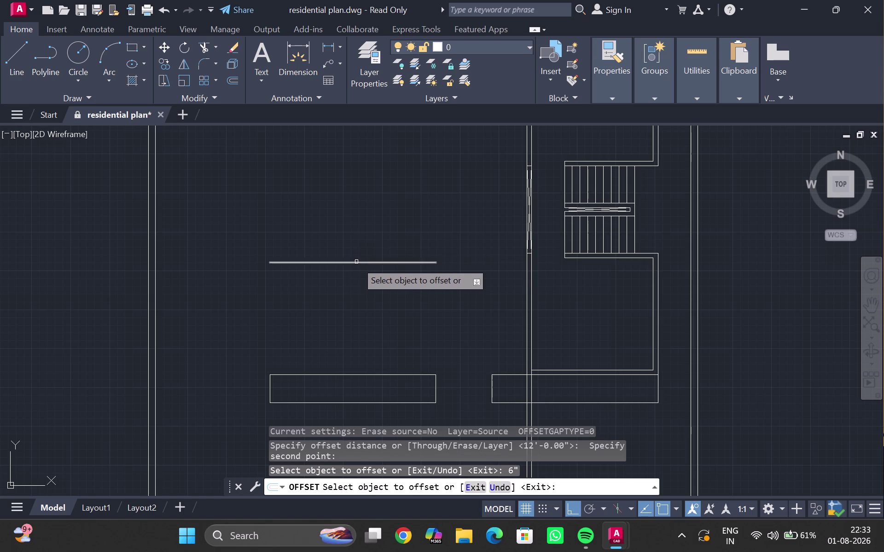
drag(356, 262, 356, 258)
key(Escape)
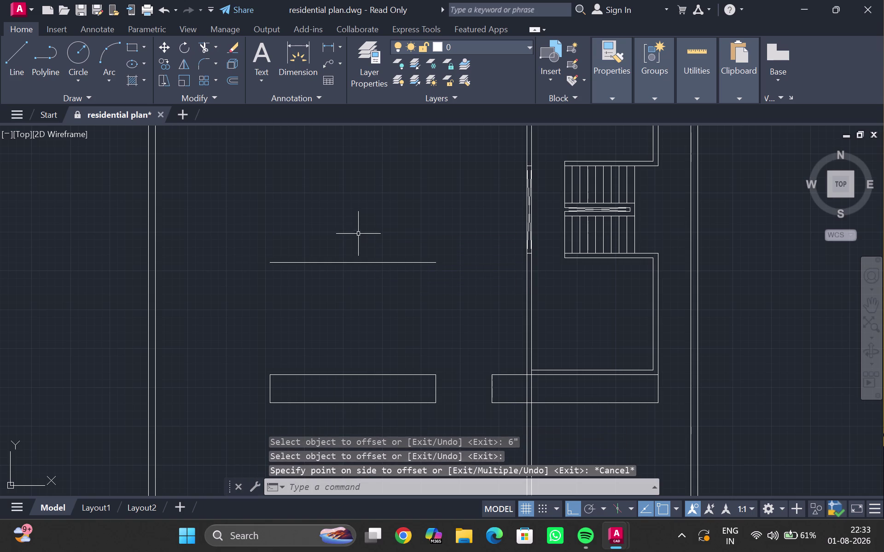
click(354, 261)
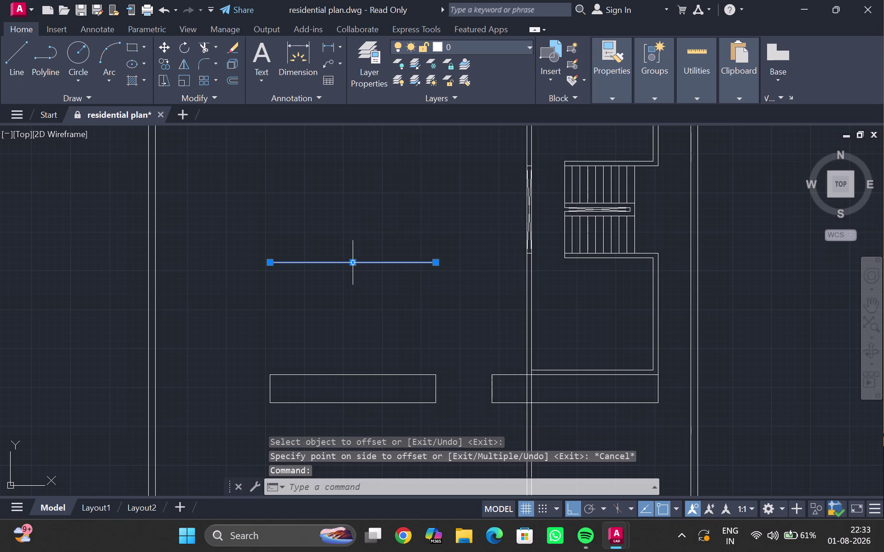
key(o)
key(Return)
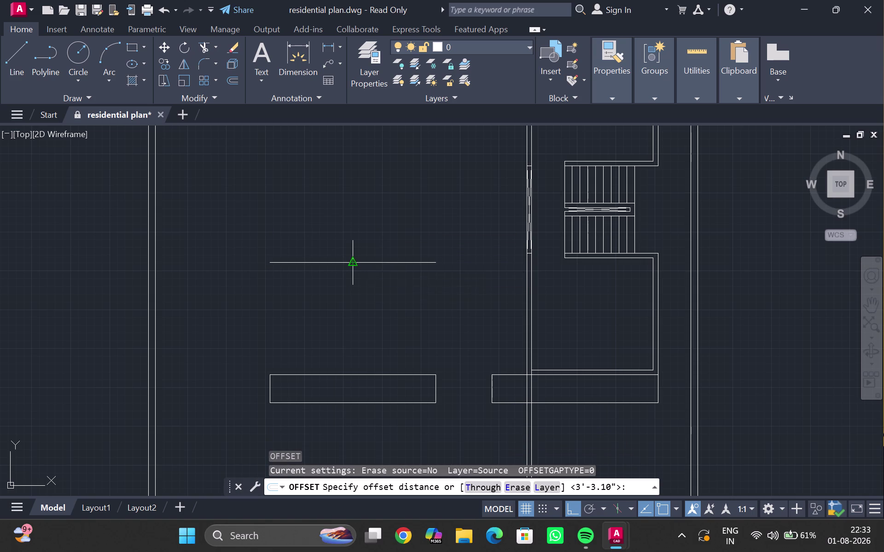
text(6")
key(Return)
key(Return)
key(Return)
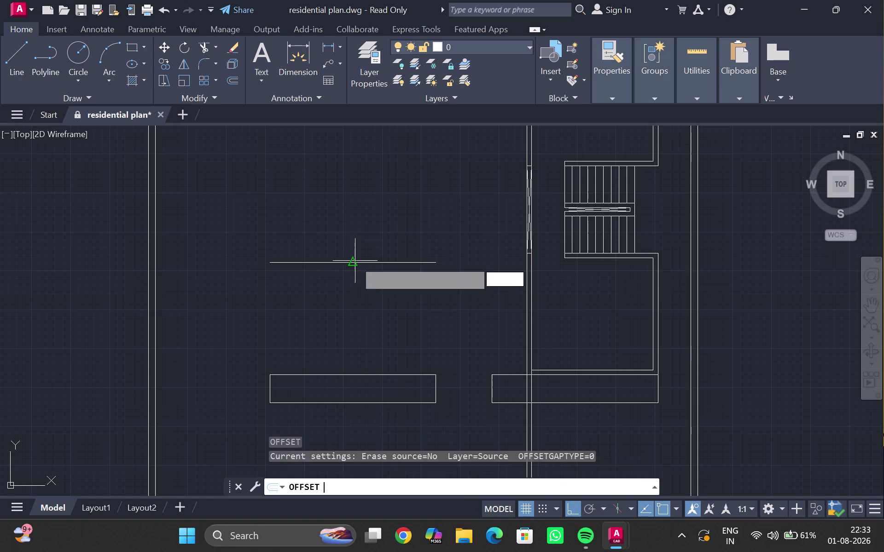
key(Return)
scroll(up, 3)
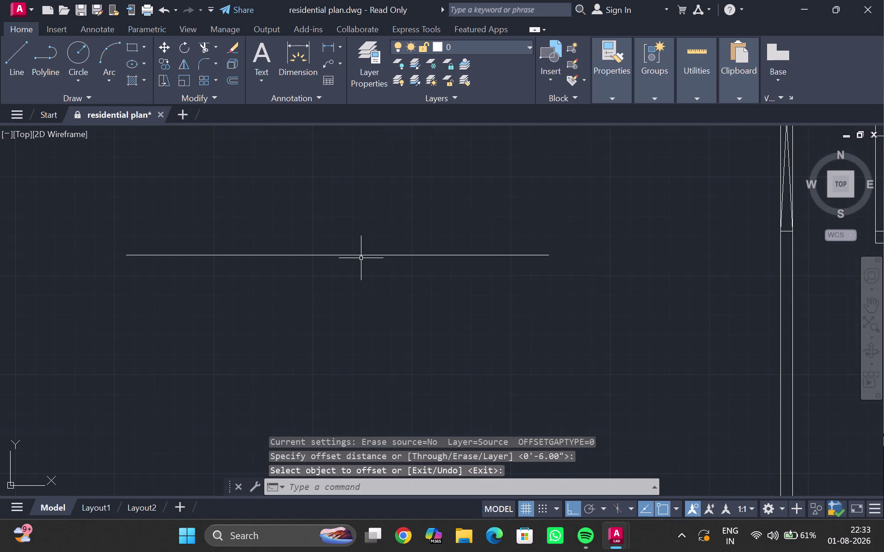
click(361, 257)
key(Escape)
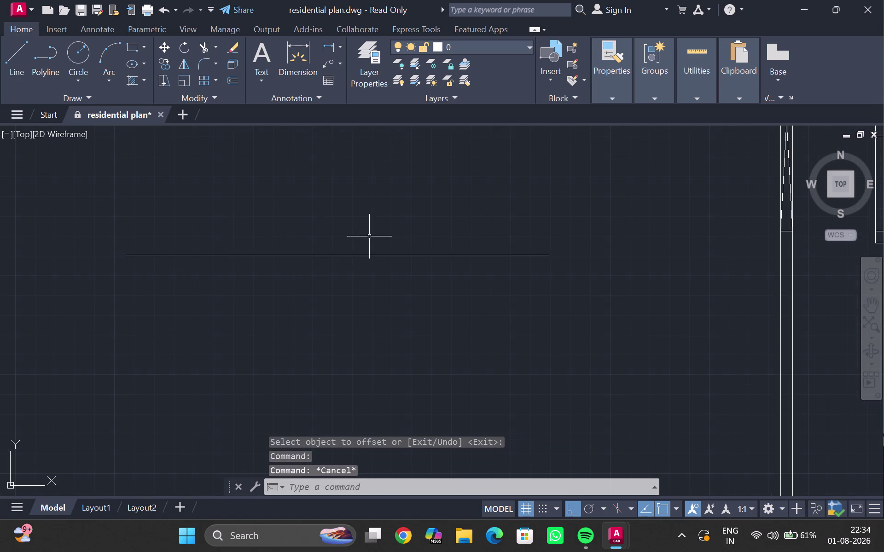
click(367, 260)
key(o)
Offset the new horizontal line 6 inches upward to form a double-line wall.
click(364, 253)
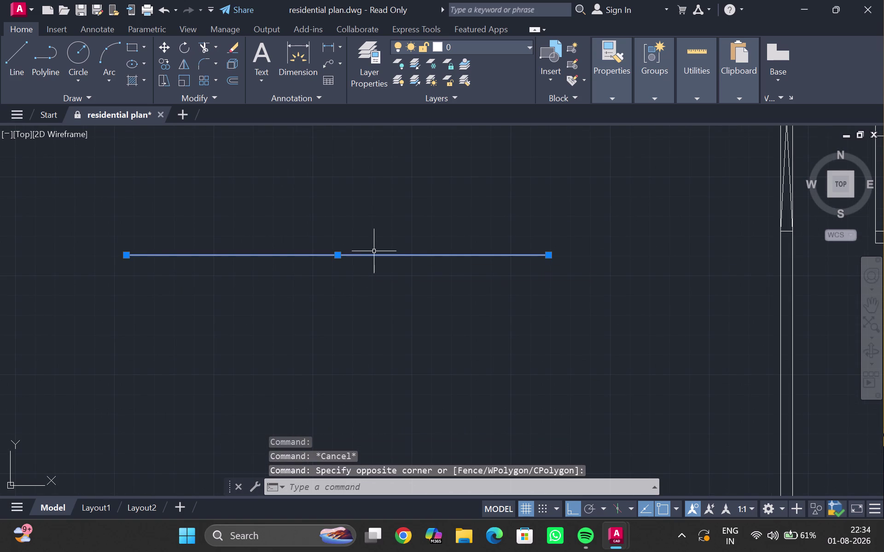
key(o)
key(Return)
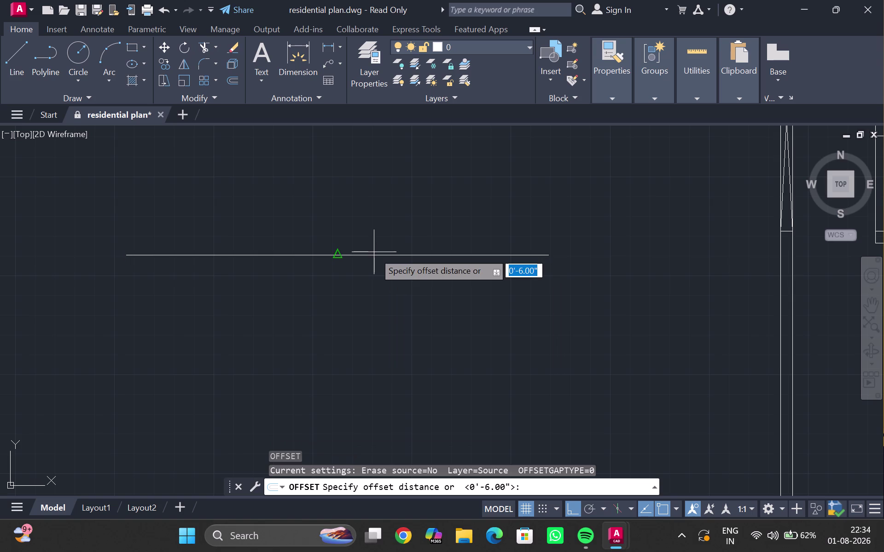
key(6)
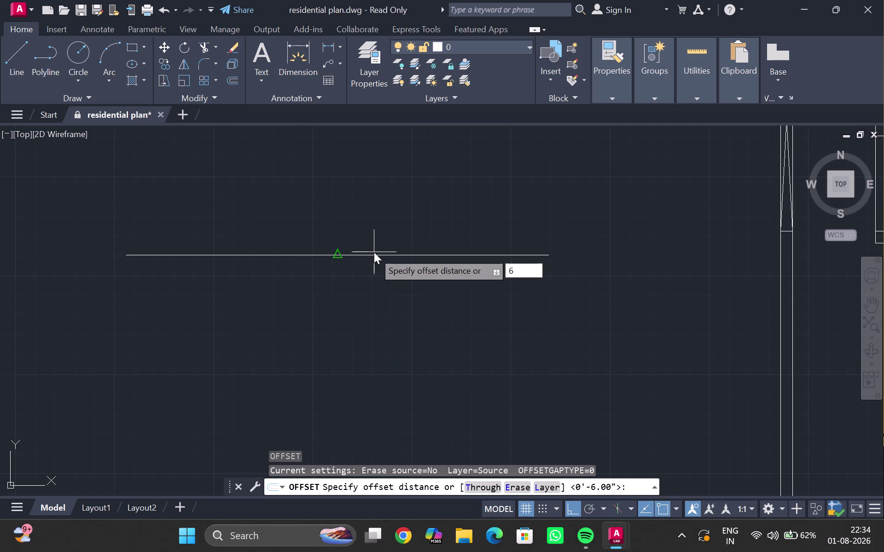
key(shift+quotedbl)
key(Return)
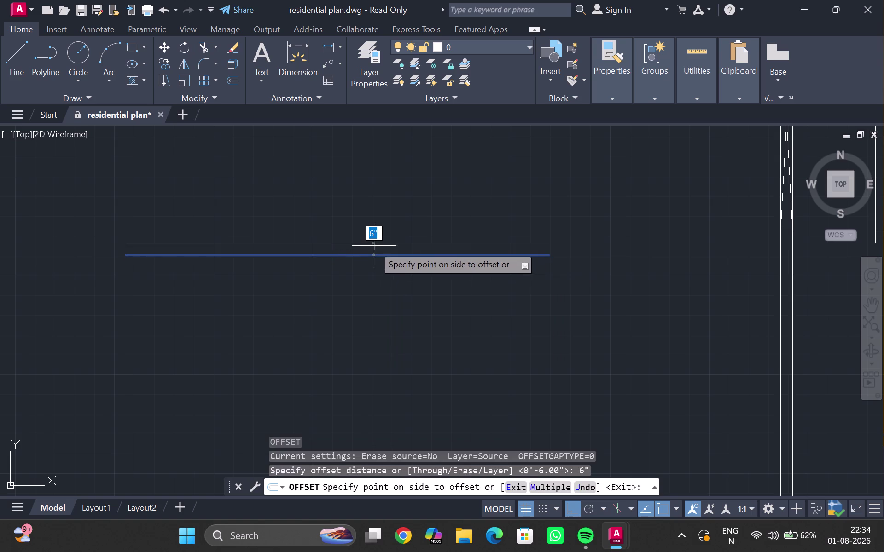
drag(375, 228, 376, 213)
key(Escape)
scroll(down, 3)
middle_drag(410, 275, 412, 270)
scroll(up, 3)
scroll(down, 3)
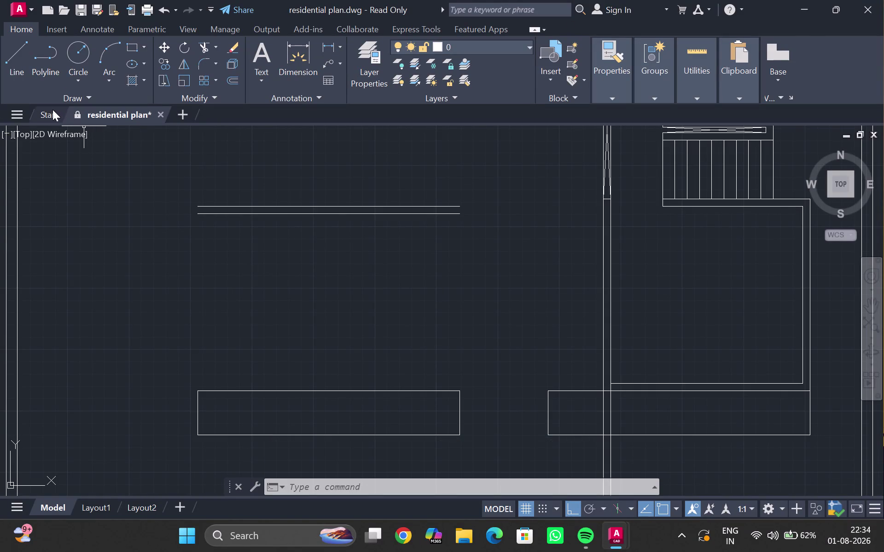
Attempt to save the drawing, dismiss the write-protected warning, and refit the plan view.
click(31, 7)
click(51, 150)
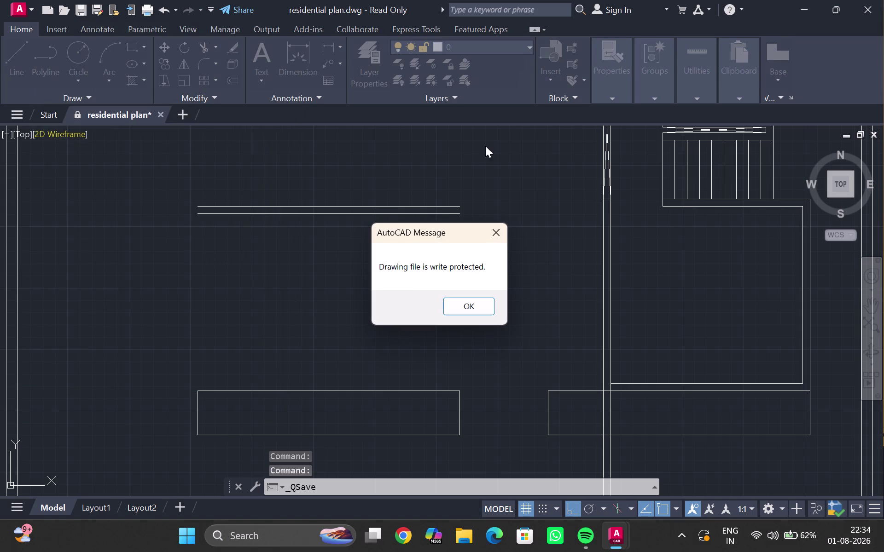
scroll(down, 3)
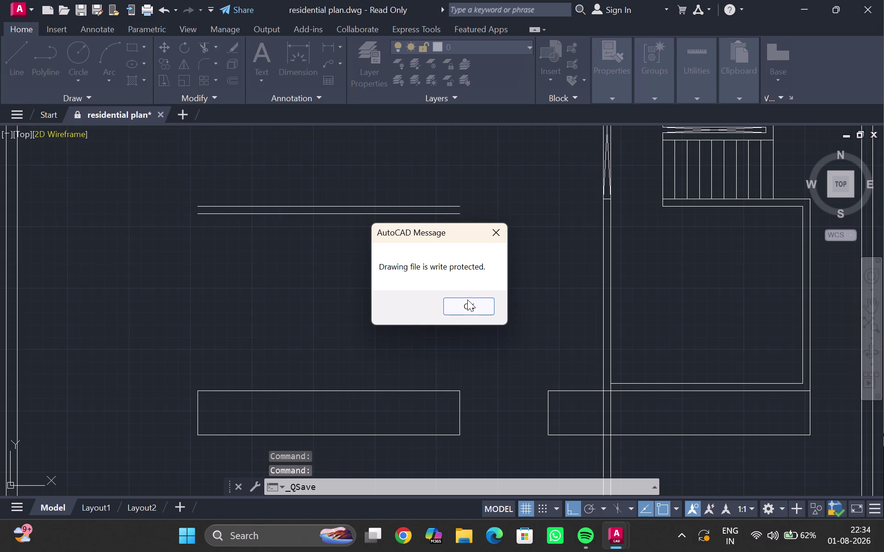
click(465, 304)
scroll(down, 3)
middle_click(461, 290)
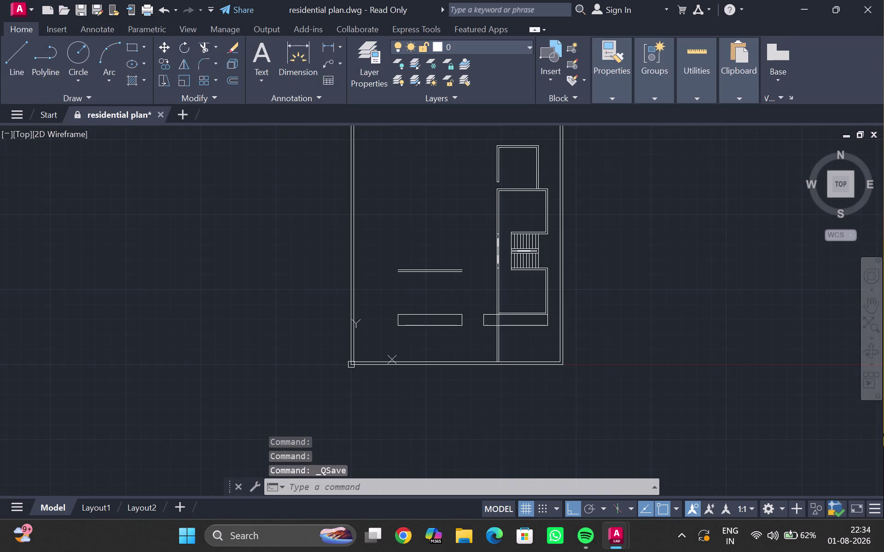
middle_drag(466, 270, 383, 357)
scroll(down, 3)
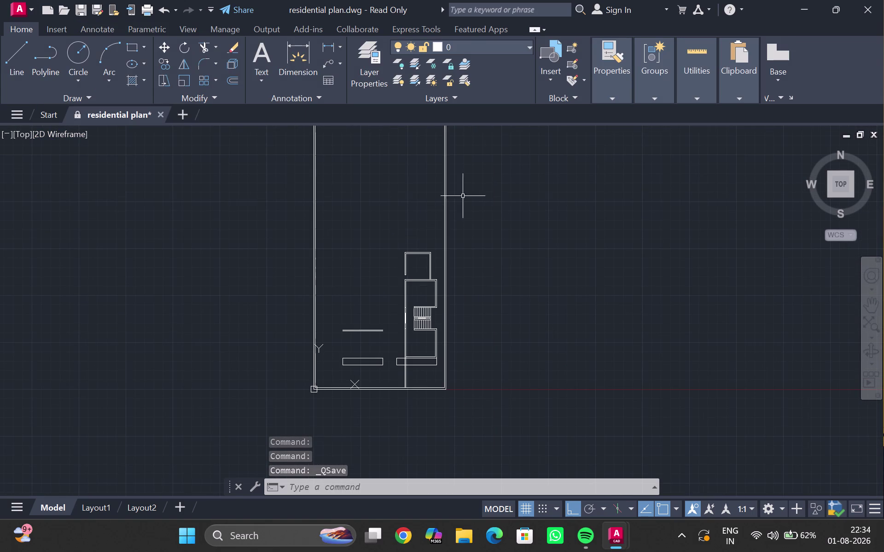
Close the drawing with saving, then retry Ctrl+S; both fail as write-protected.
click(869, 17)
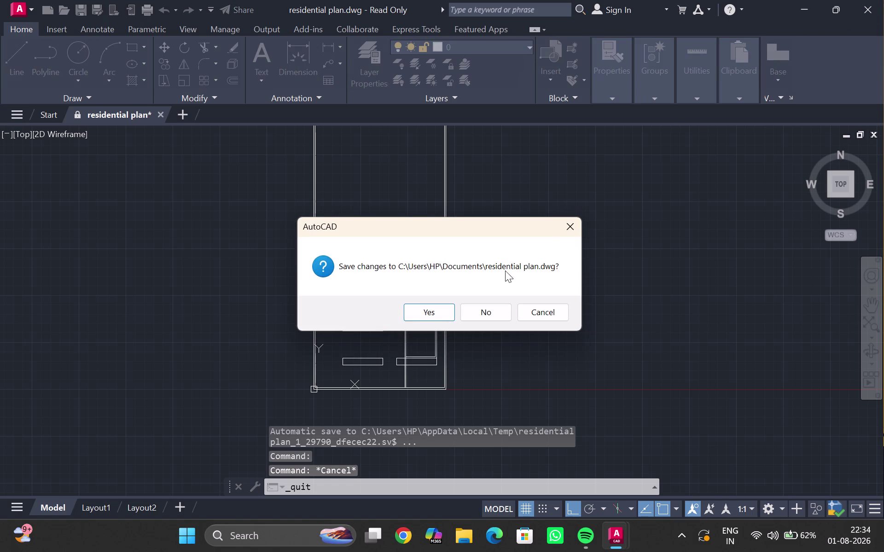
click(441, 310)
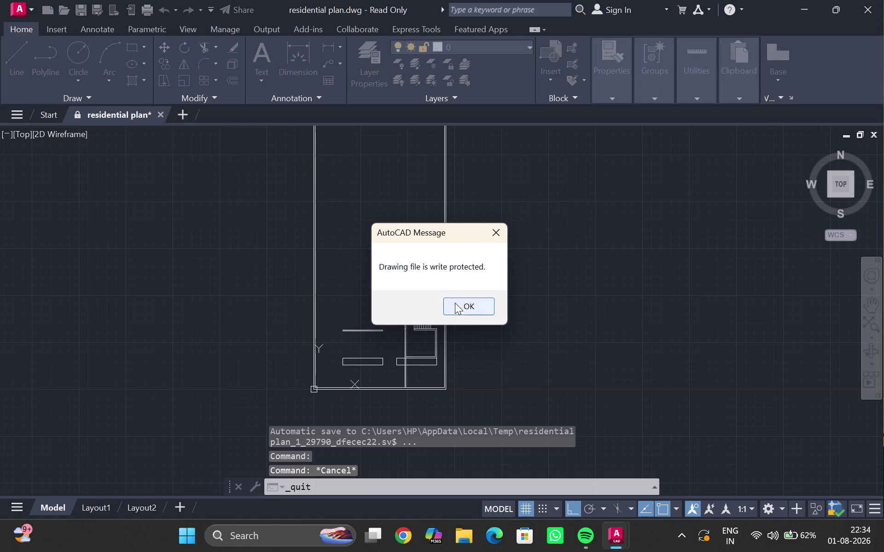
click(455, 304)
key(ctrl+s)
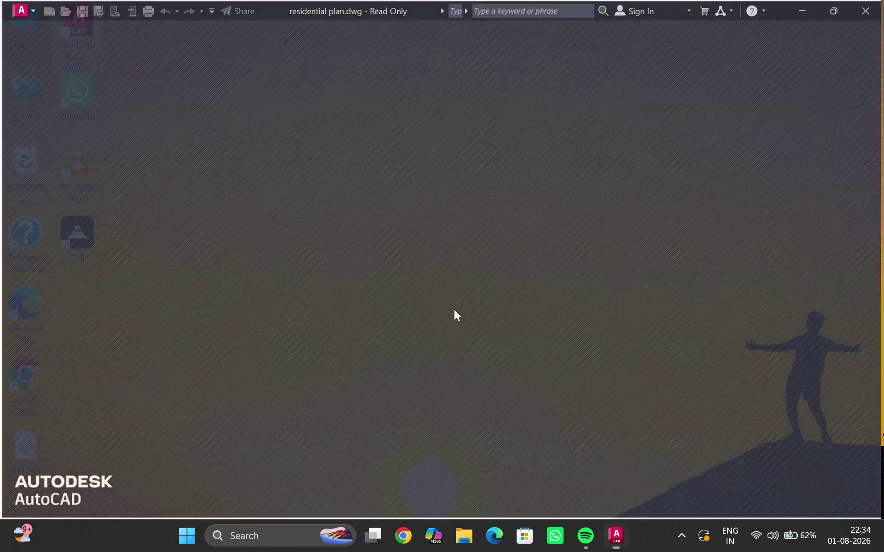
scroll(down, 3)
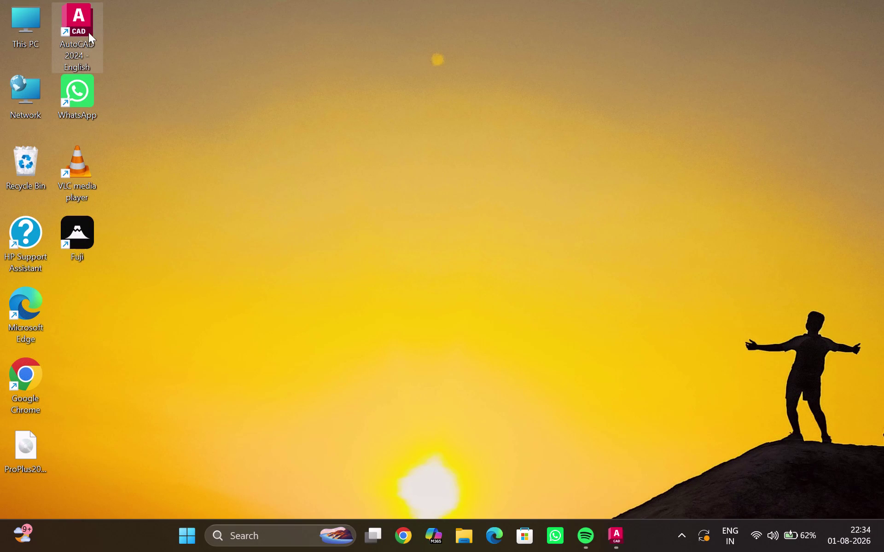
double_click(83, 29)
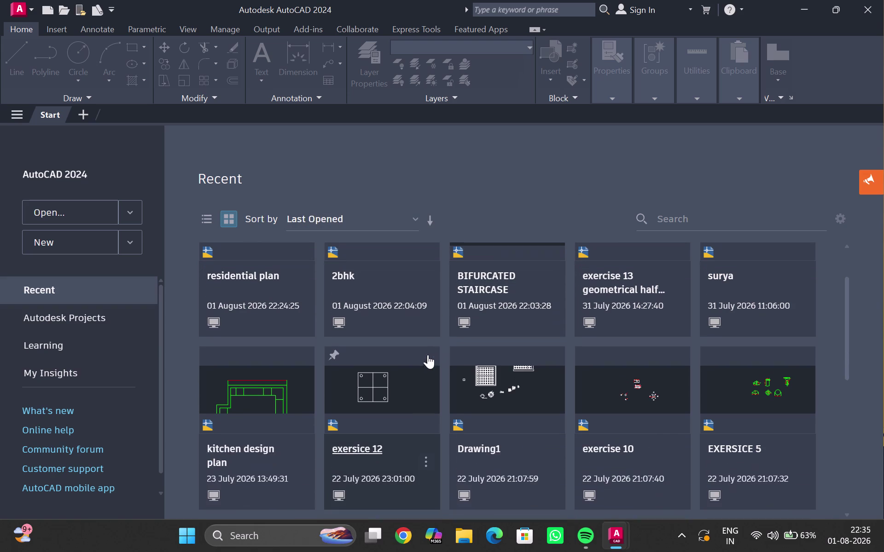
scroll(up, 3)
scroll(up, 3)
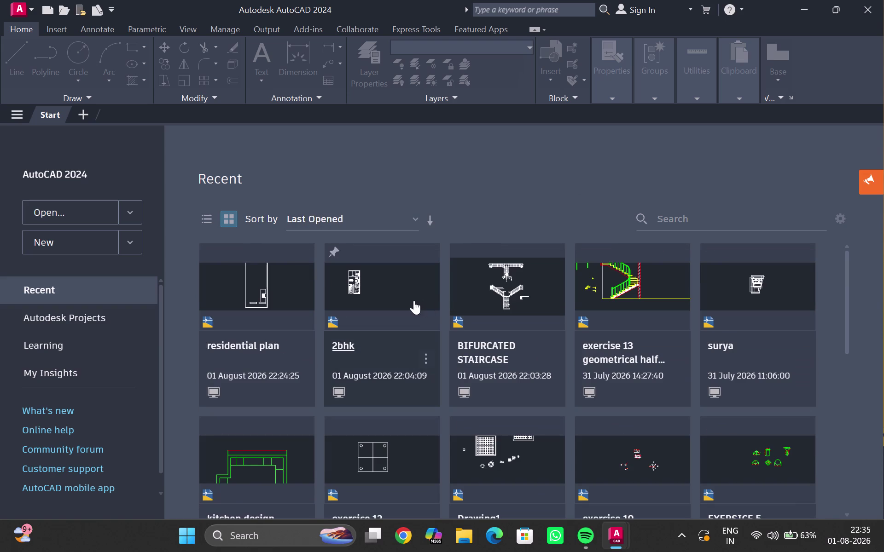
click(865, 13)
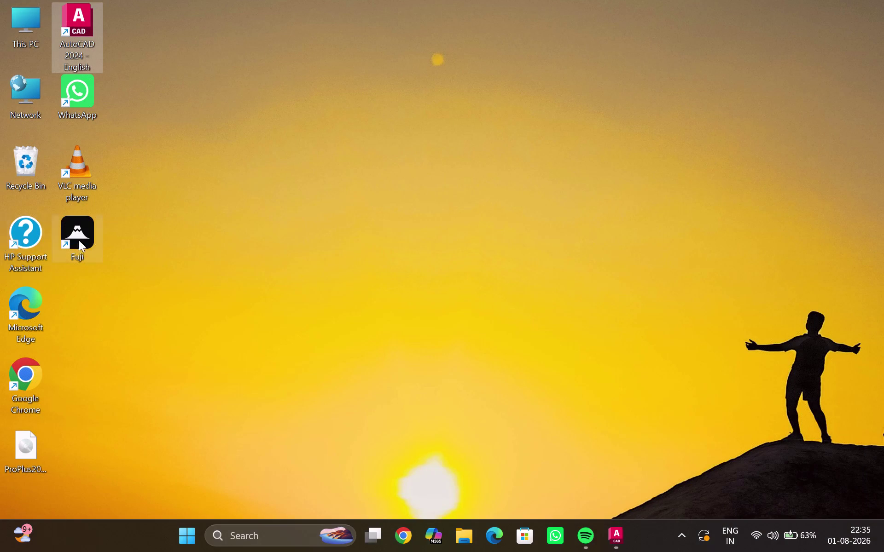
double_click(87, 242)
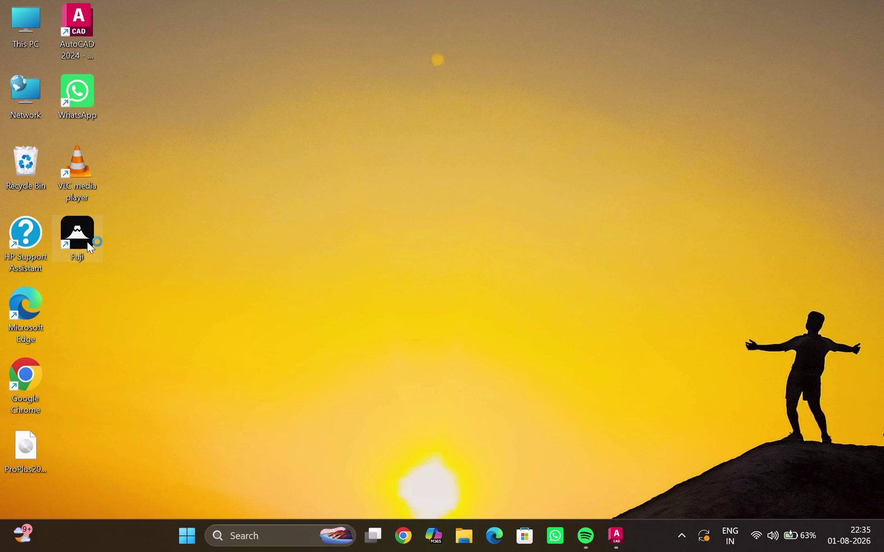